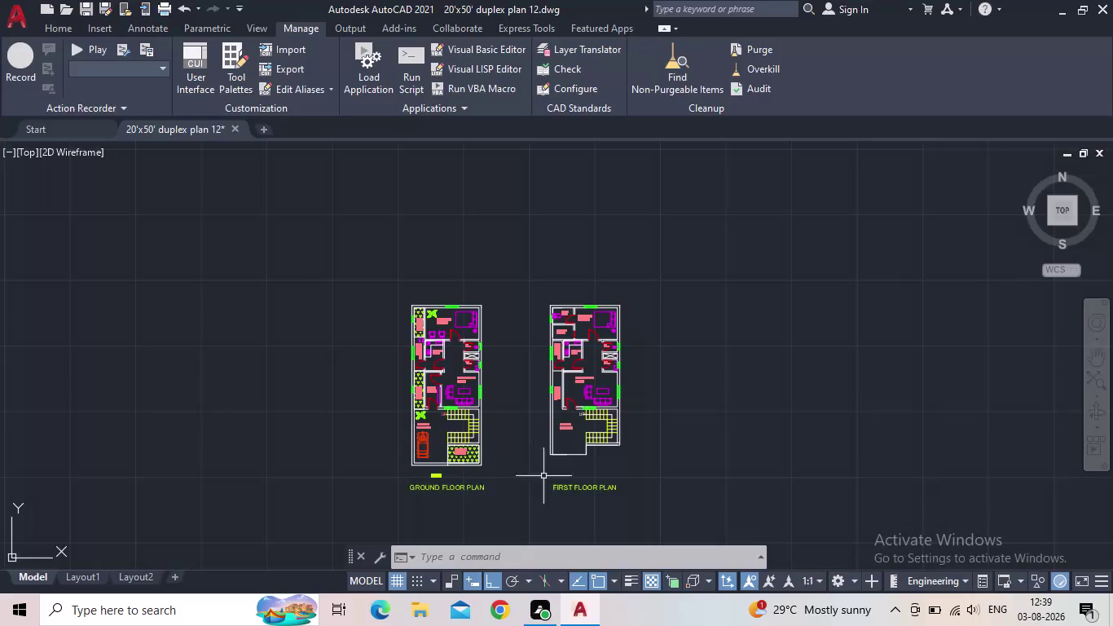
Pan and zoom around both floor plans, inspecting the living room, foyer, parking and titles.
scroll(up, 3)
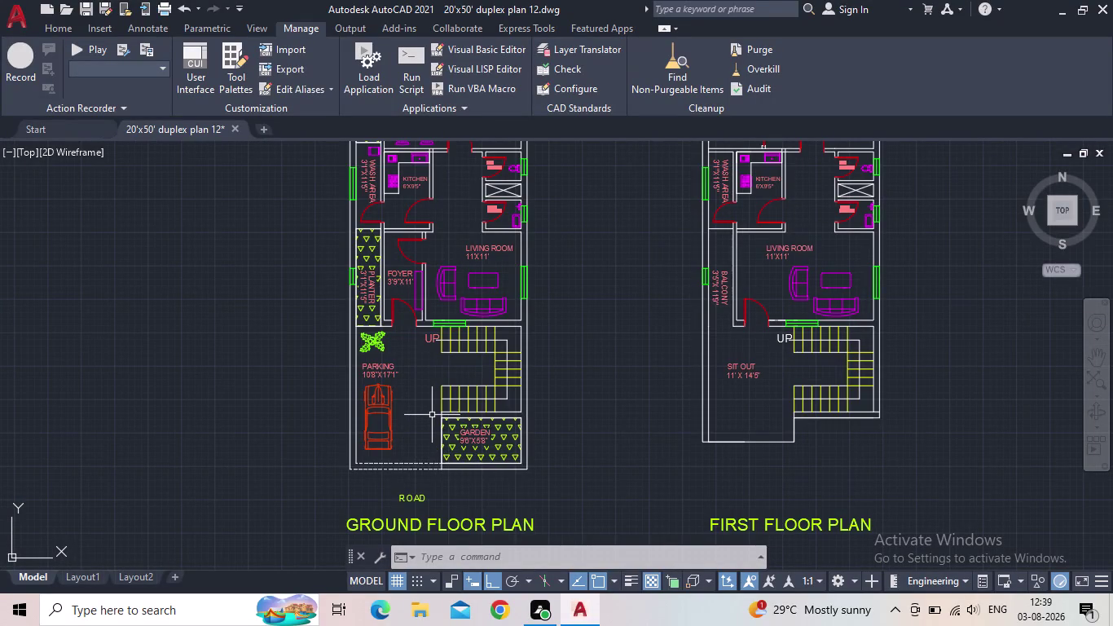
scroll(up, 3)
middle_drag(432, 409, 541, 388)
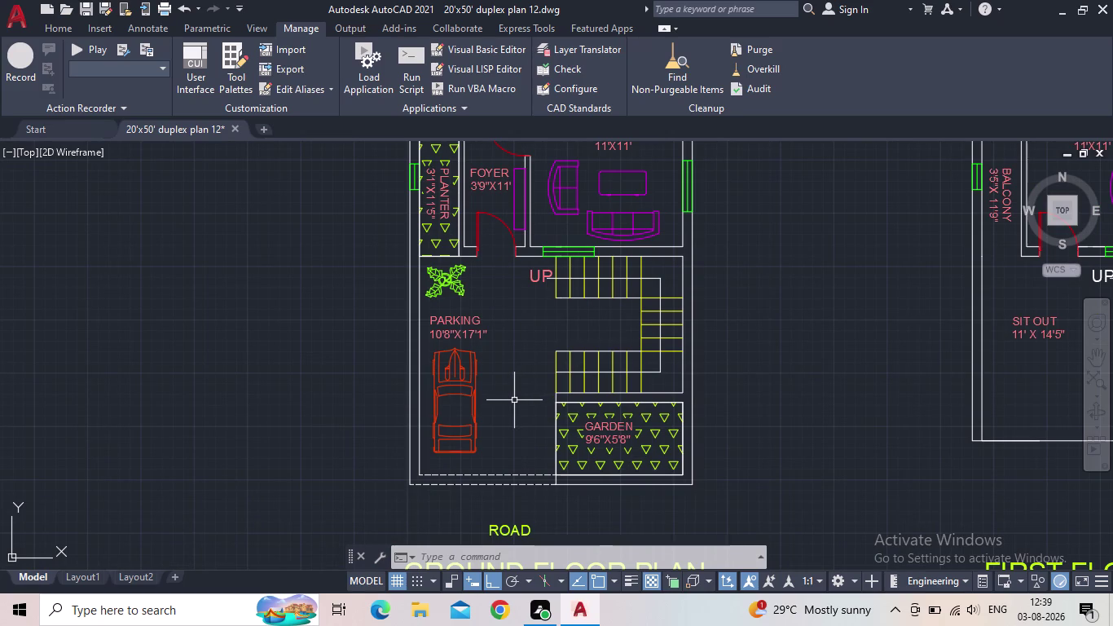
scroll(down, 3)
middle_drag(502, 394, 499, 421)
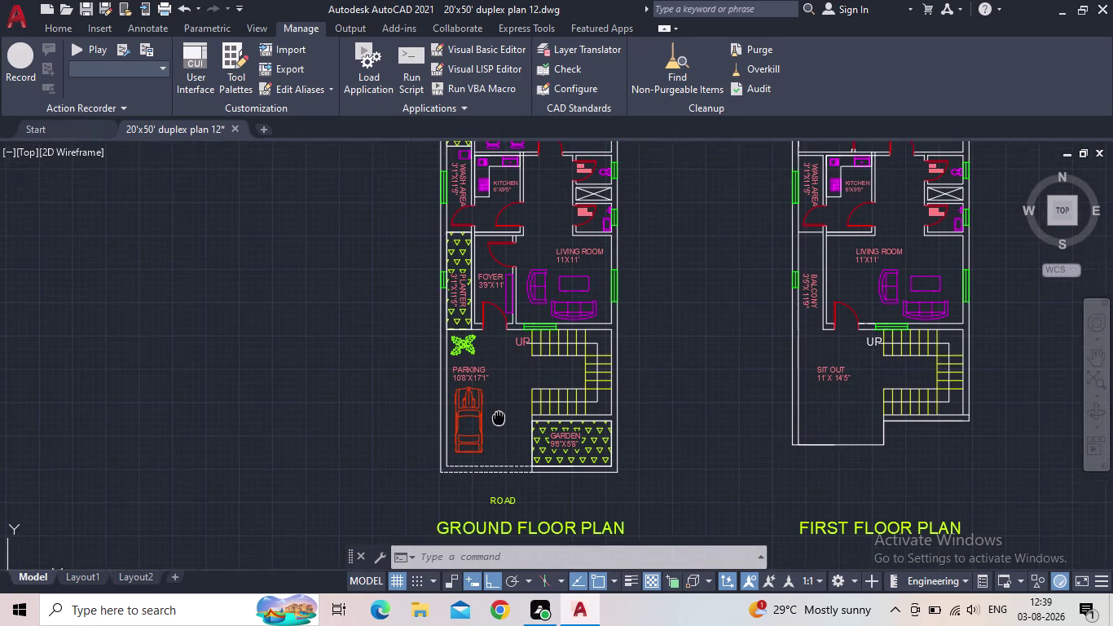
middle_drag(498, 421, 497, 446)
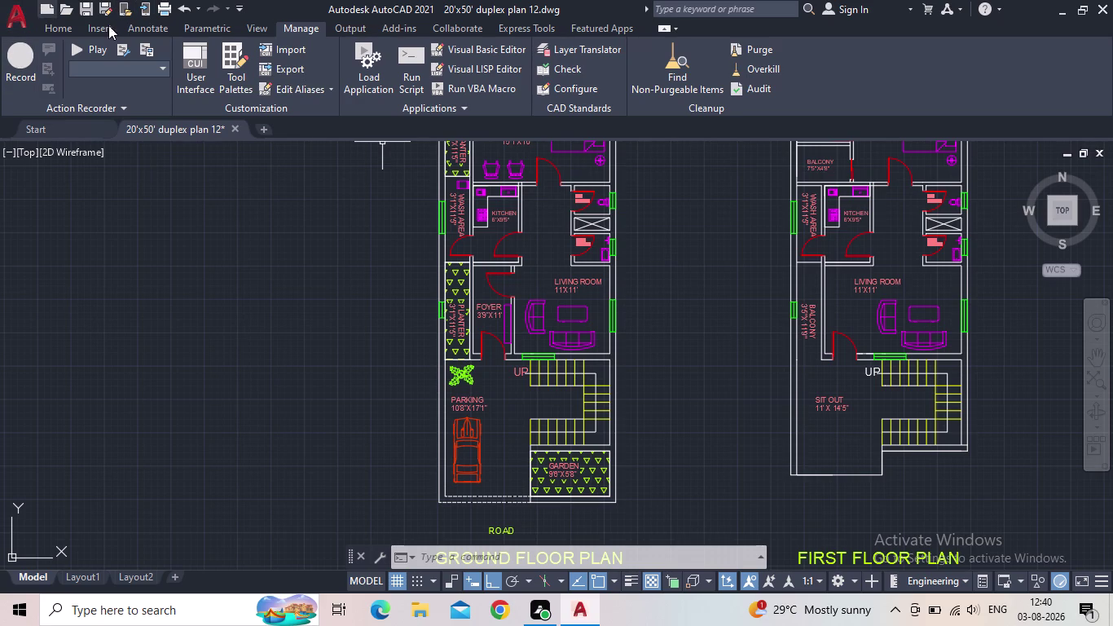
middle_drag(740, 357, 502, 525)
scroll(up, 3)
middle_drag(706, 453, 548, 416)
scroll(up, 3)
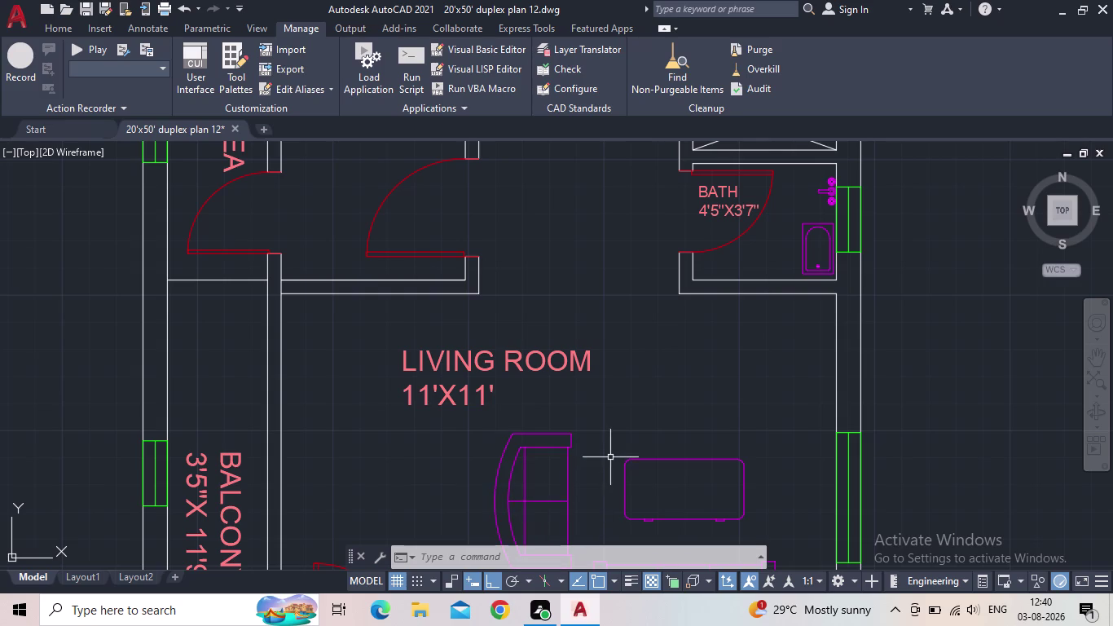
middle_drag(633, 437, 629, 409)
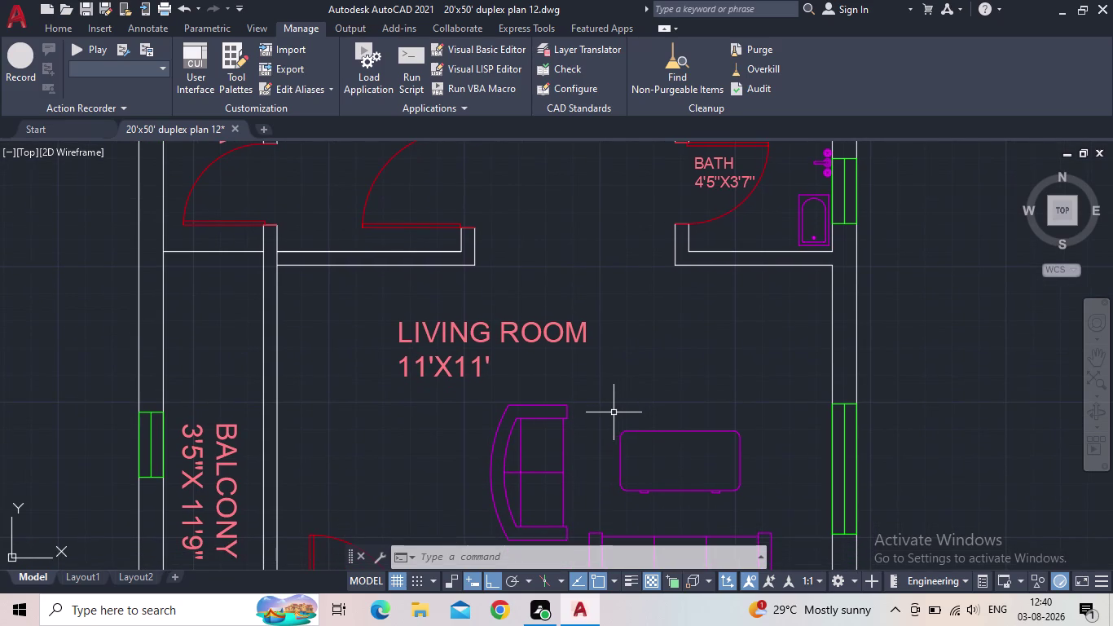
middle_drag(612, 415, 616, 390)
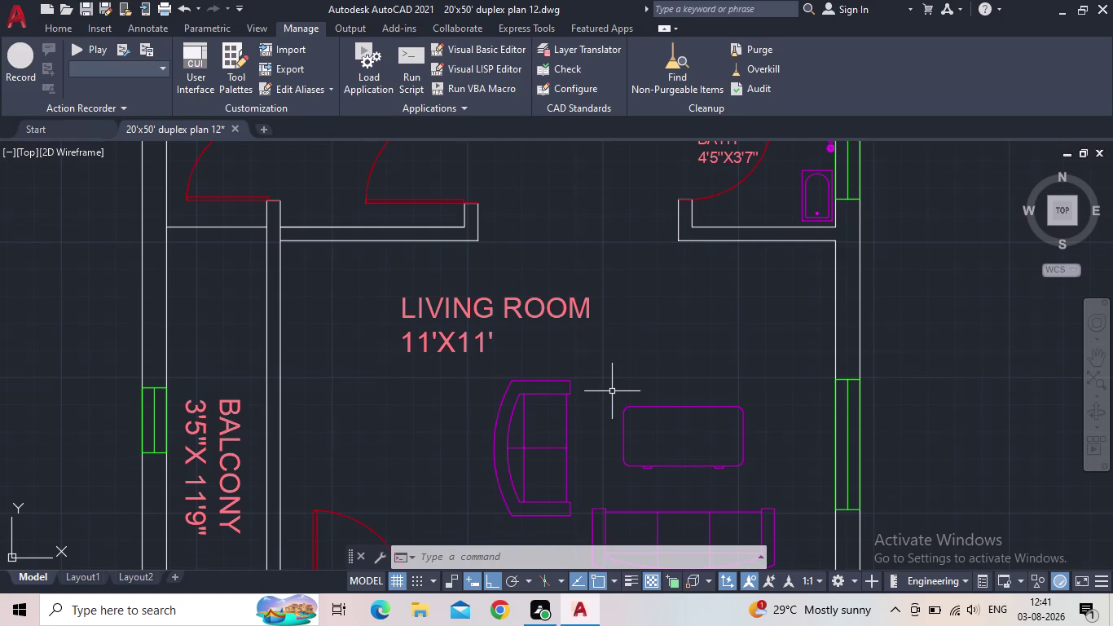
scroll(down, 3)
scroll(down, 3)
middle_drag(601, 378, 656, 318)
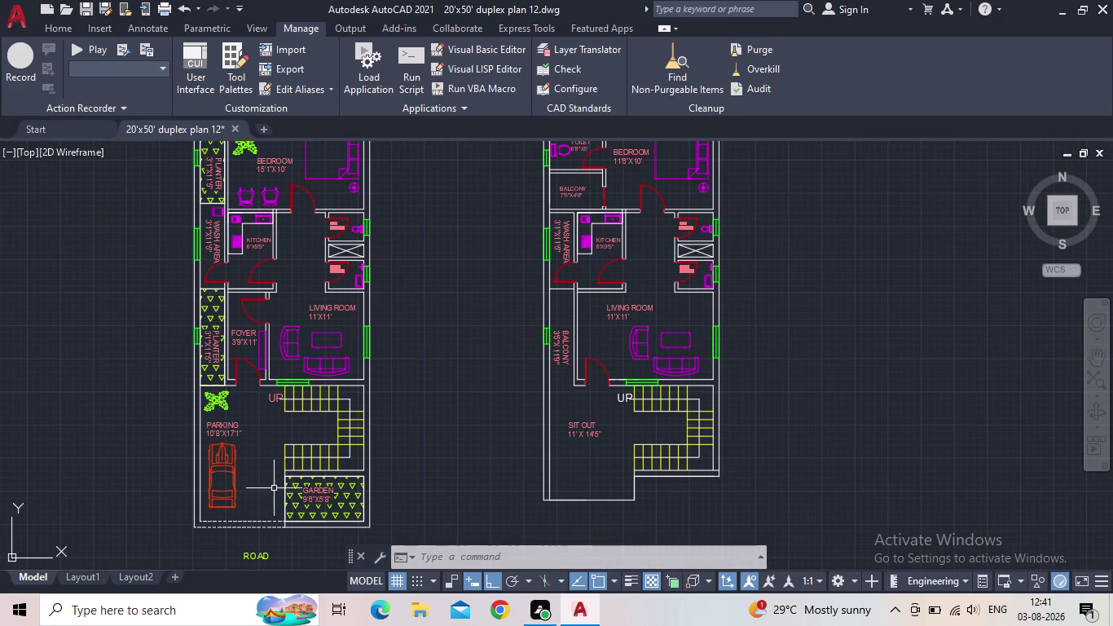
middle_drag(282, 460, 339, 468)
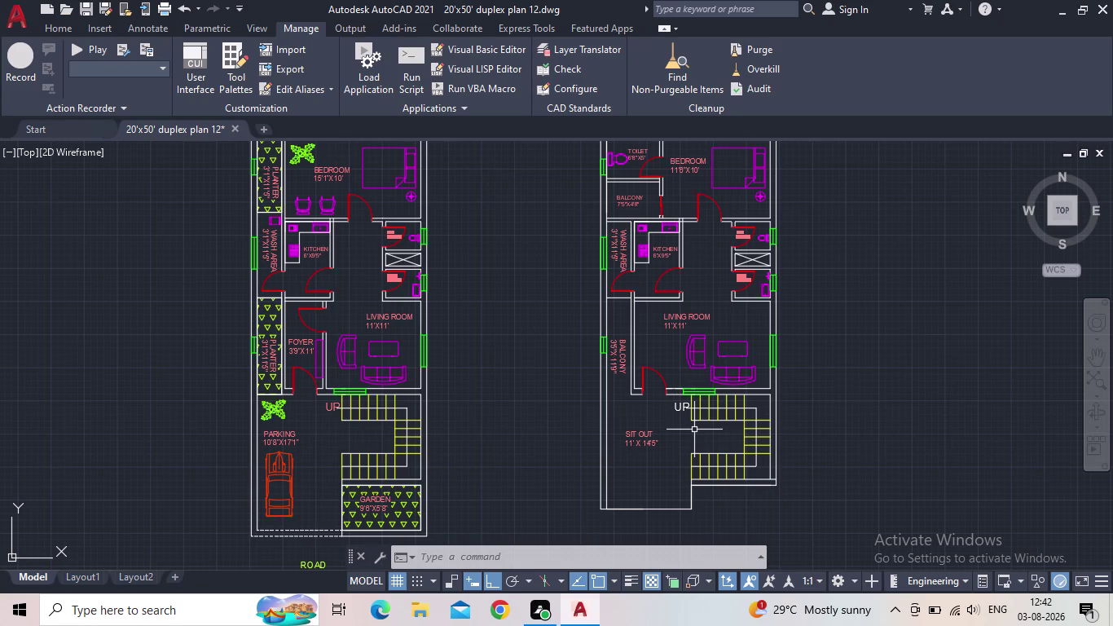
scroll(down, 3)
scroll(up, 3)
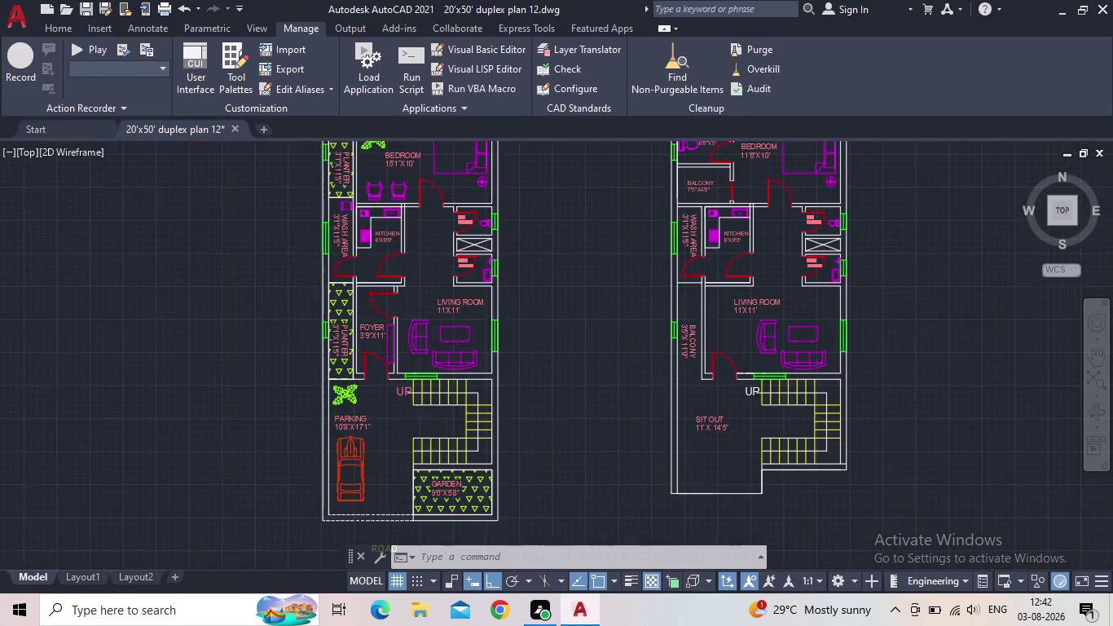
middle_drag(621, 453, 681, 430)
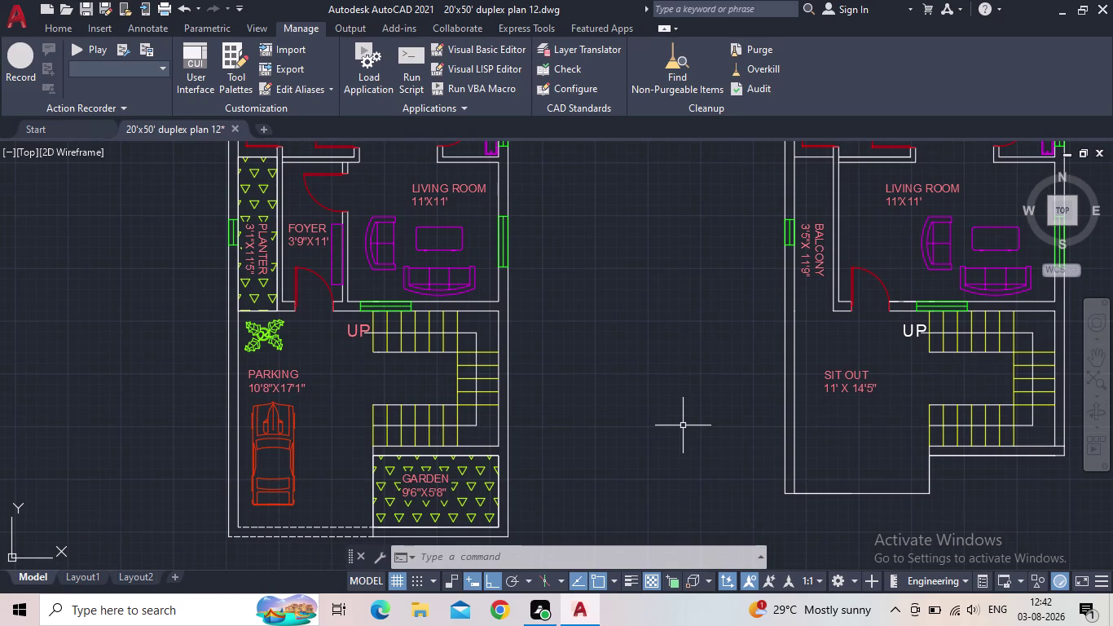
scroll(down, 3)
scroll(down, 3)
scroll(down, 3)
middle_drag(657, 382, 561, 417)
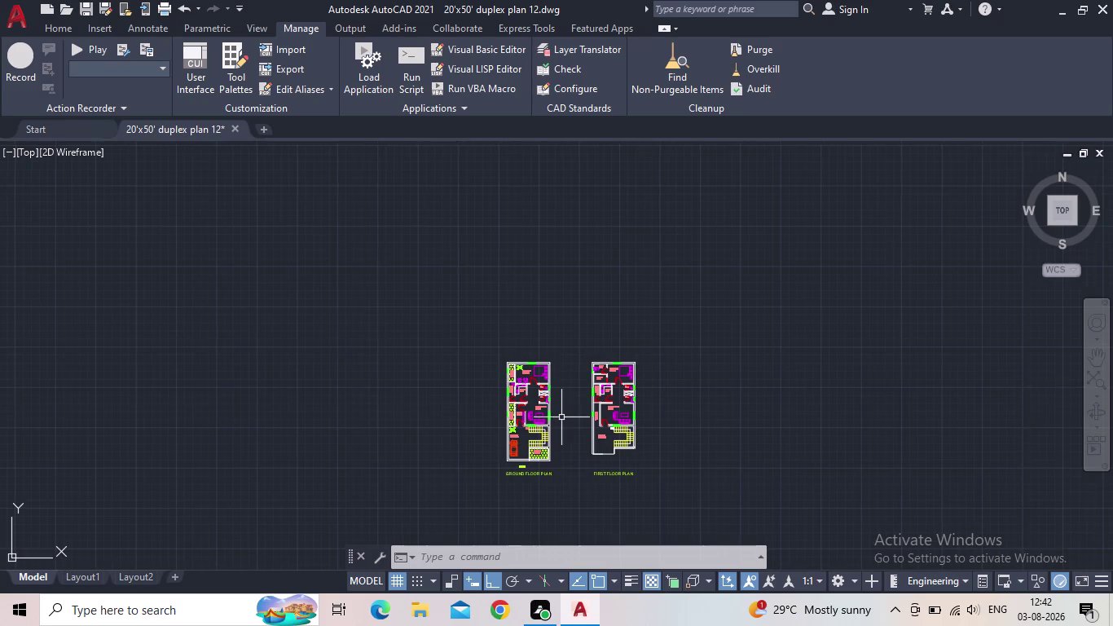
scroll(up, 3)
middle_drag(561, 417, 560, 383)
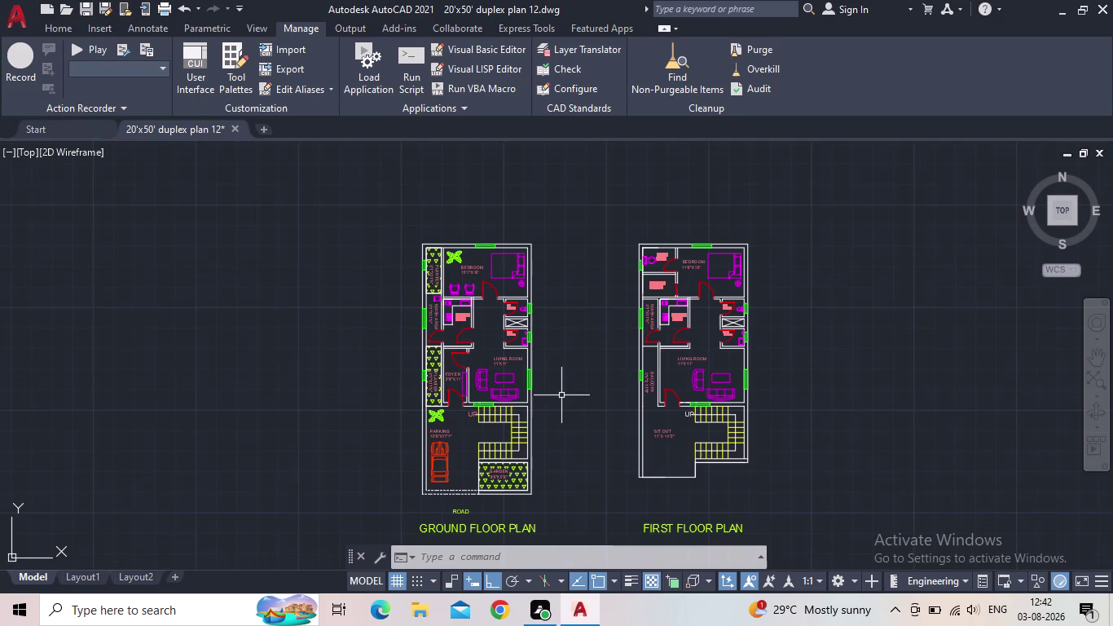
middle_drag(572, 415, 599, 390)
scroll(up, 3)
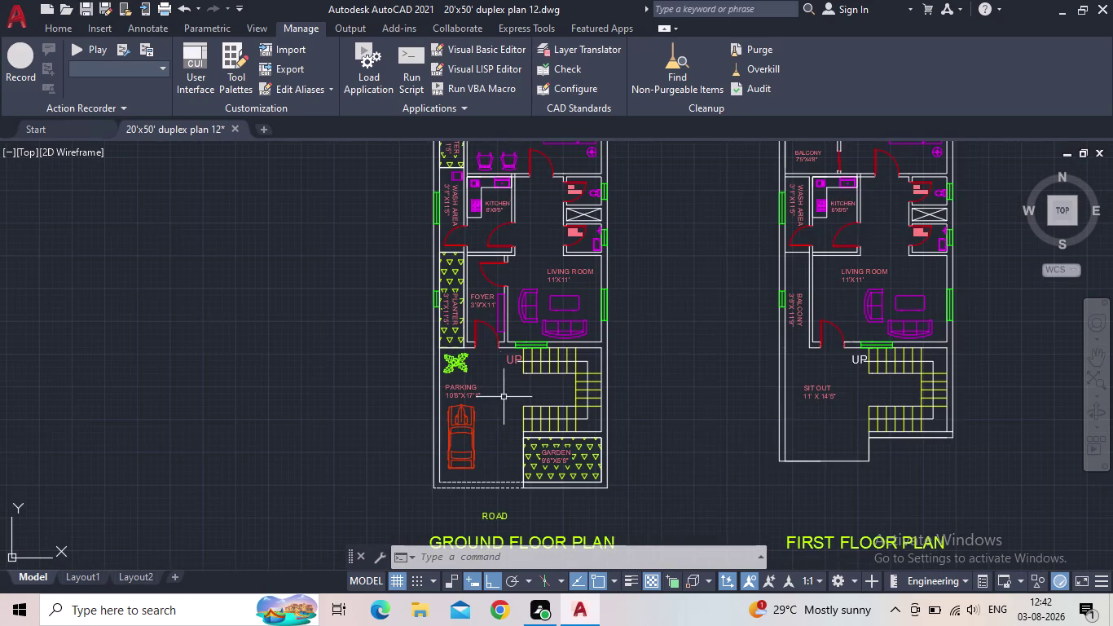
scroll(up, 3)
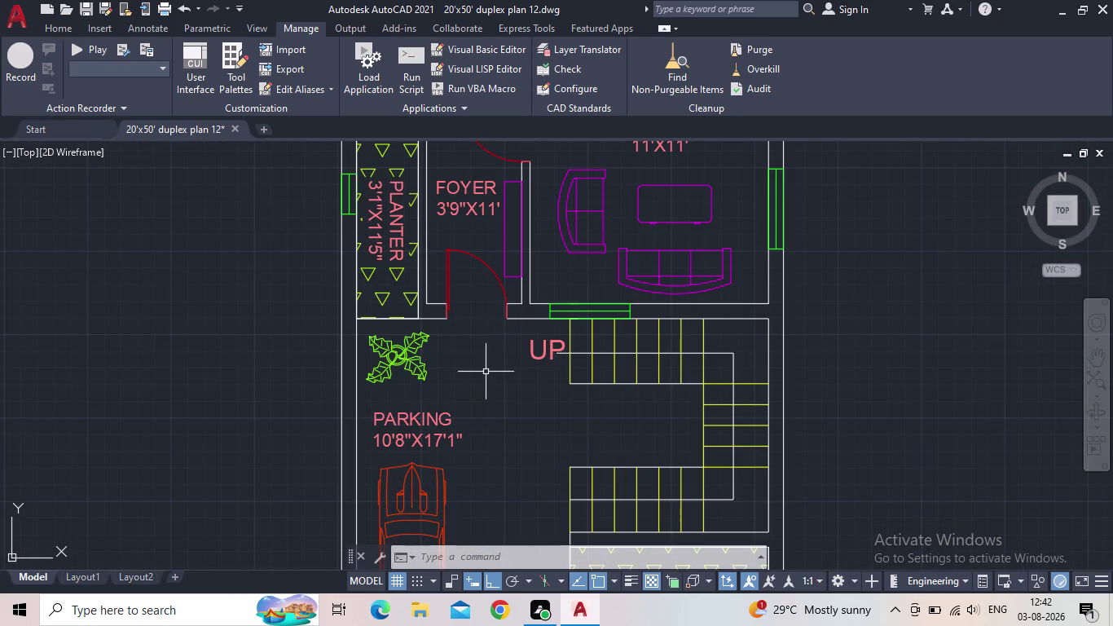
scroll(down, 3)
middle_drag(498, 371, 440, 426)
scroll(down, 3)
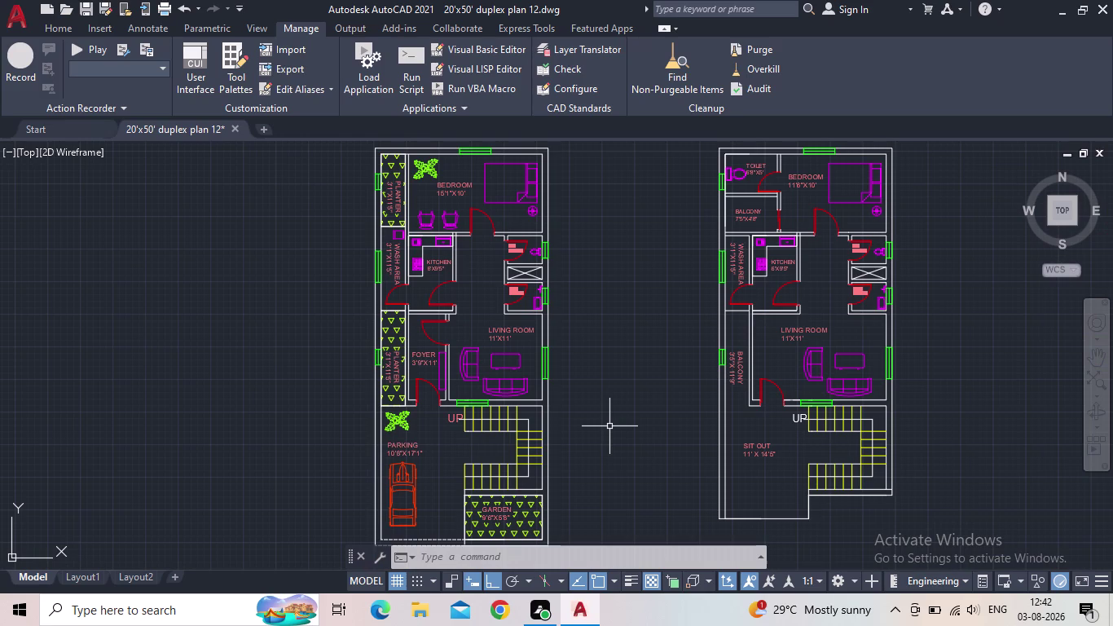
middle_drag(611, 427, 653, 389)
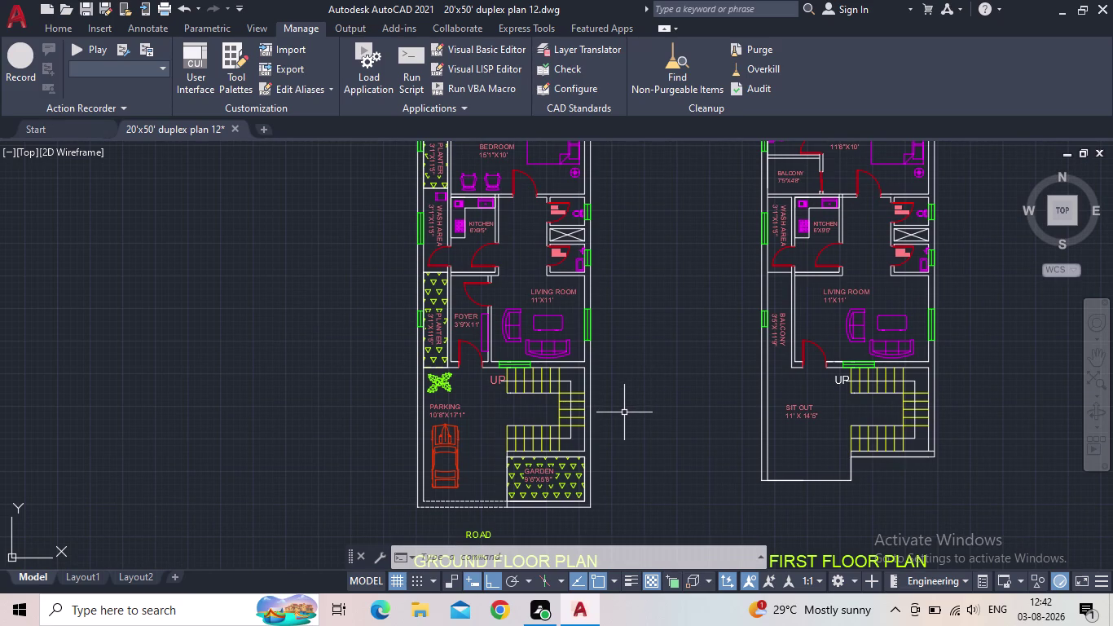
middle_drag(618, 428, 614, 493)
scroll(down, 3)
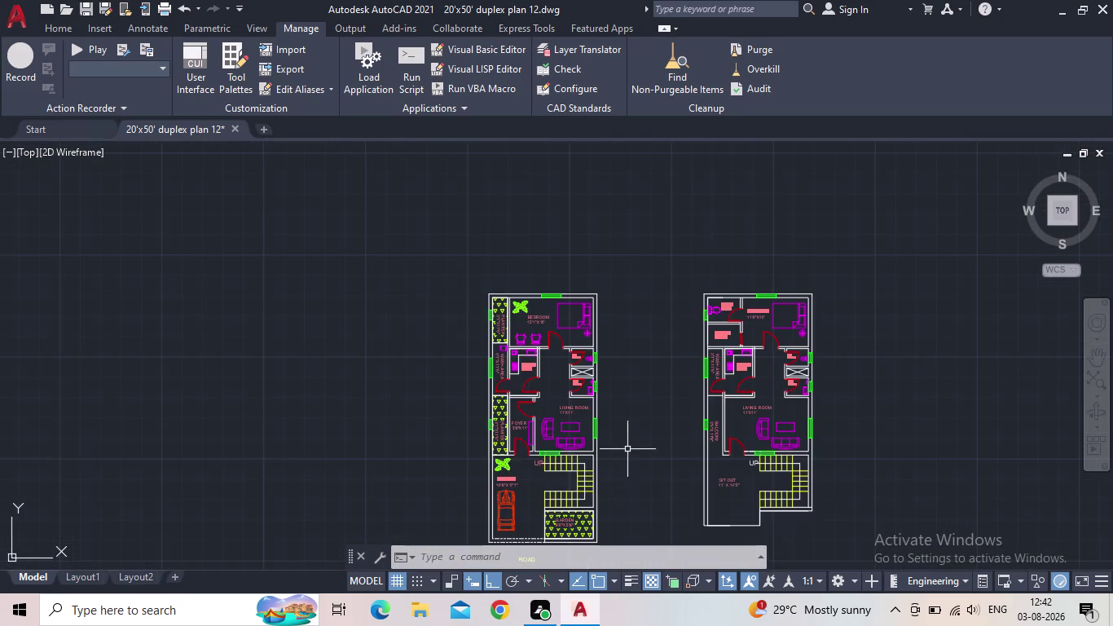
scroll(down, 3)
middle_drag(625, 437, 608, 395)
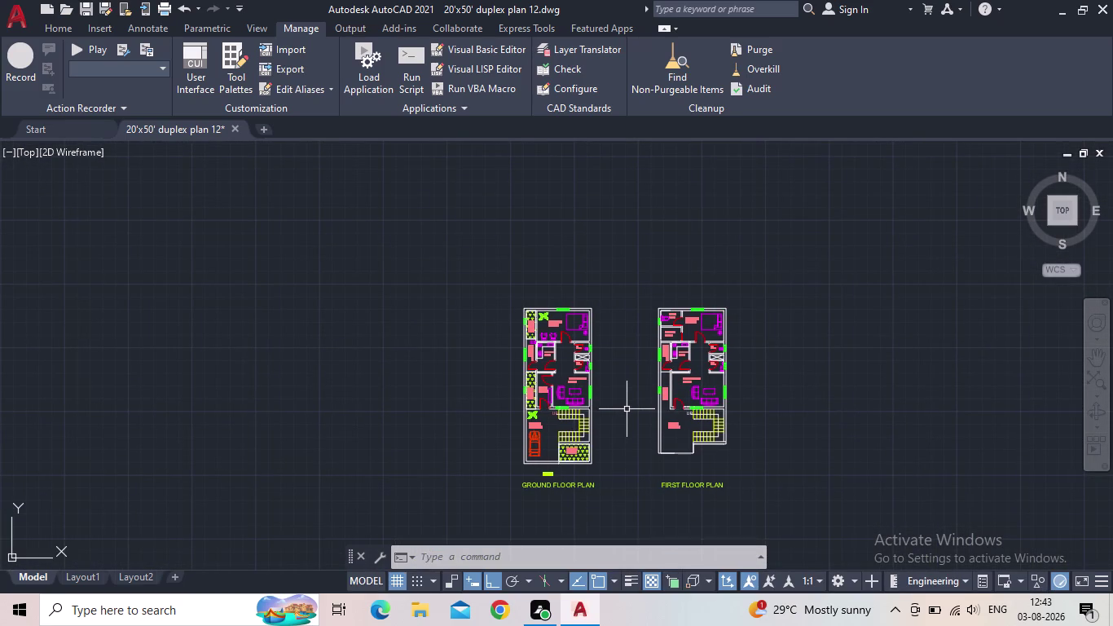
middle_drag(692, 438, 641, 339)
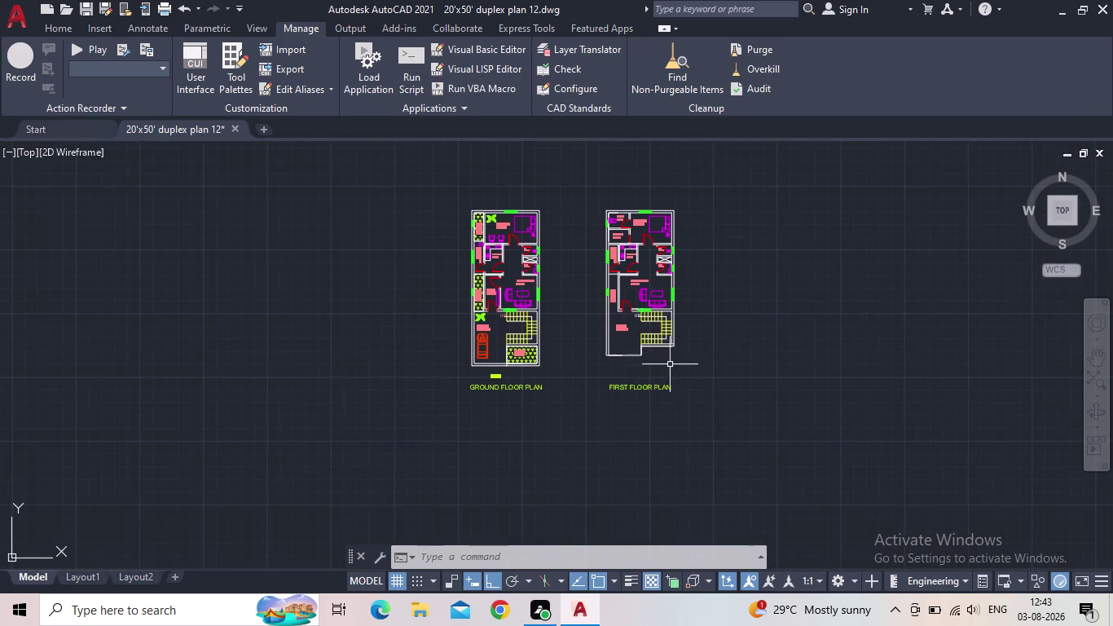
scroll(up, 3)
middle_drag(716, 306, 724, 403)
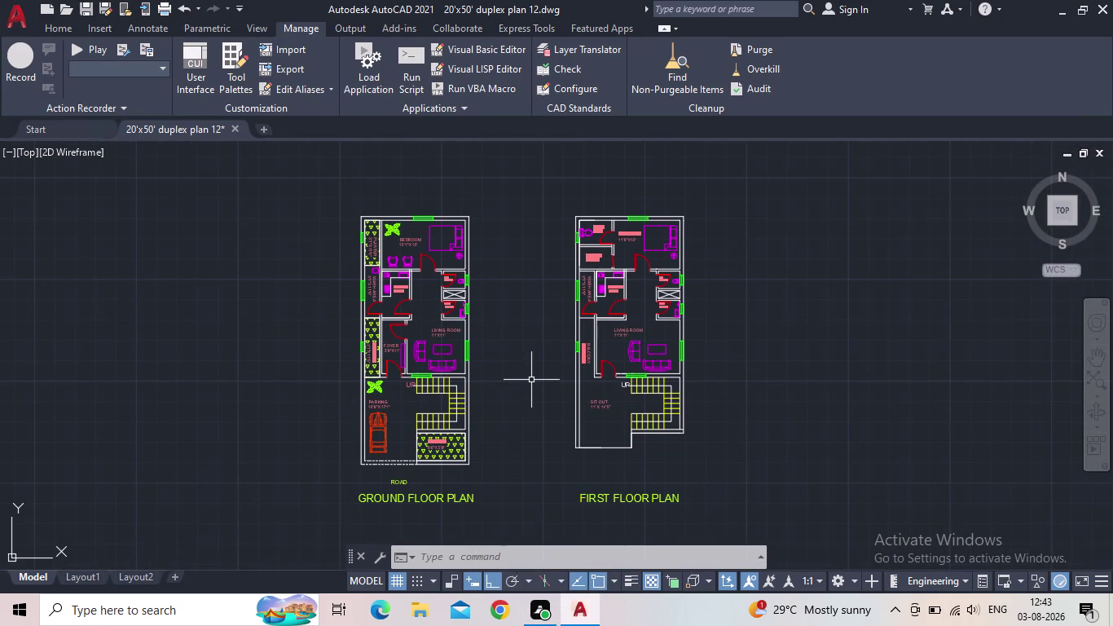
middle_drag(542, 373, 614, 334)
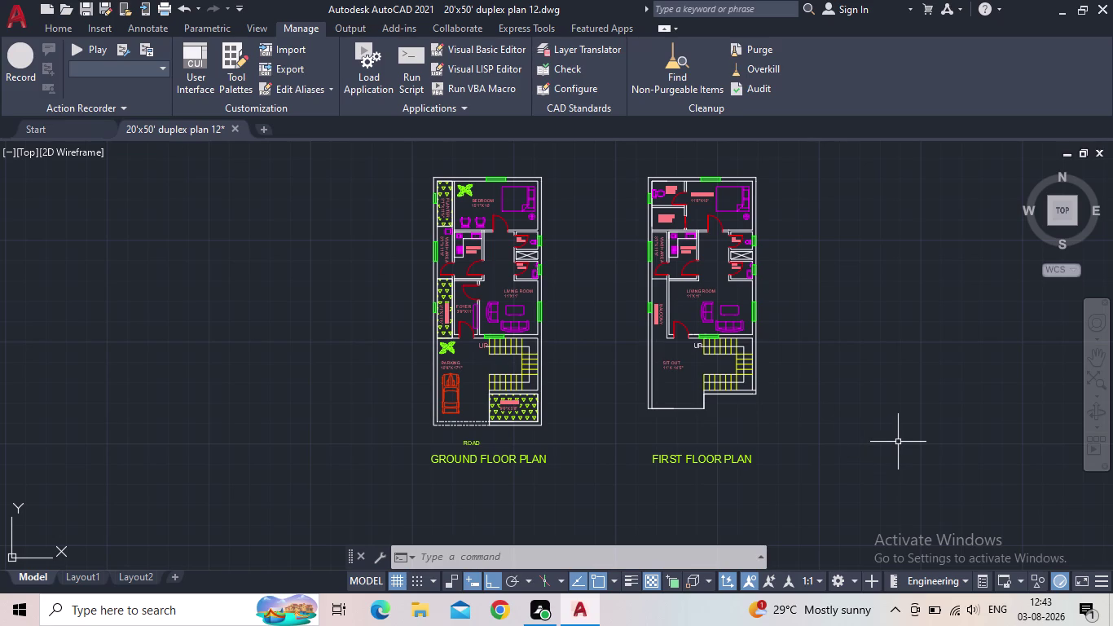
scroll(down, 3)
middle_drag(893, 431, 802, 554)
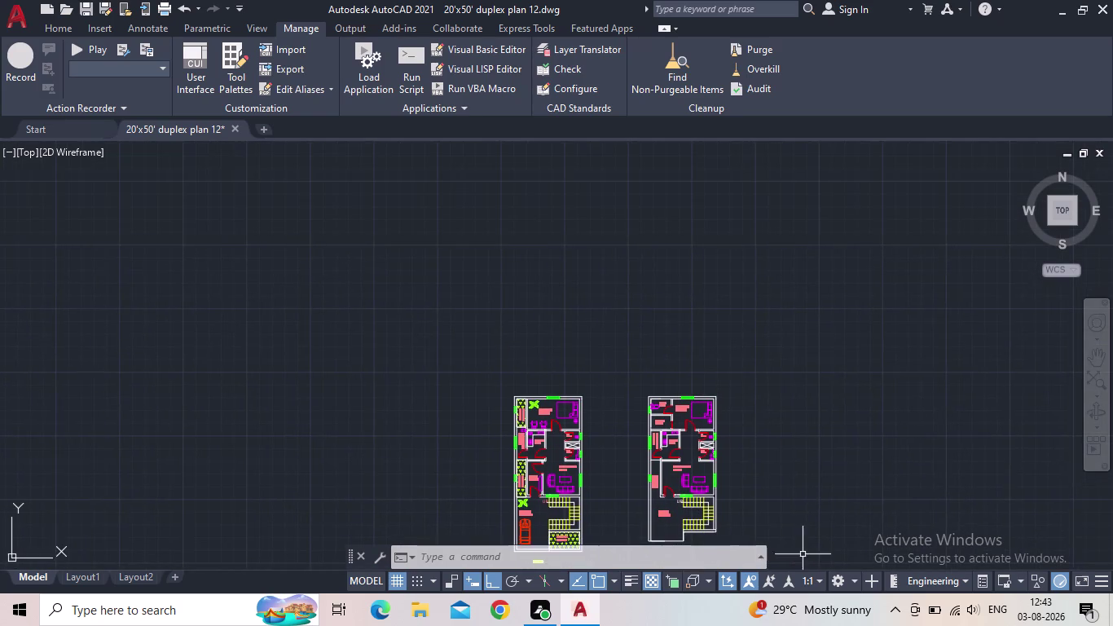
middle_drag(792, 549, 799, 433)
scroll(up, 3)
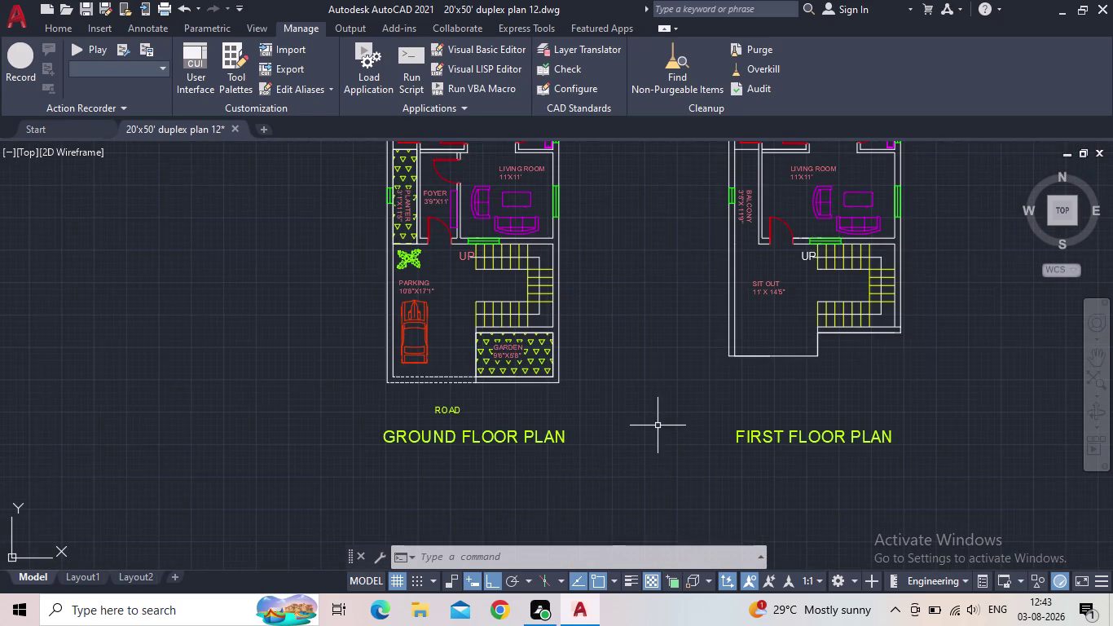
middle_drag(653, 428, 553, 459)
scroll(down, 3)
middle_drag(553, 460, 464, 457)
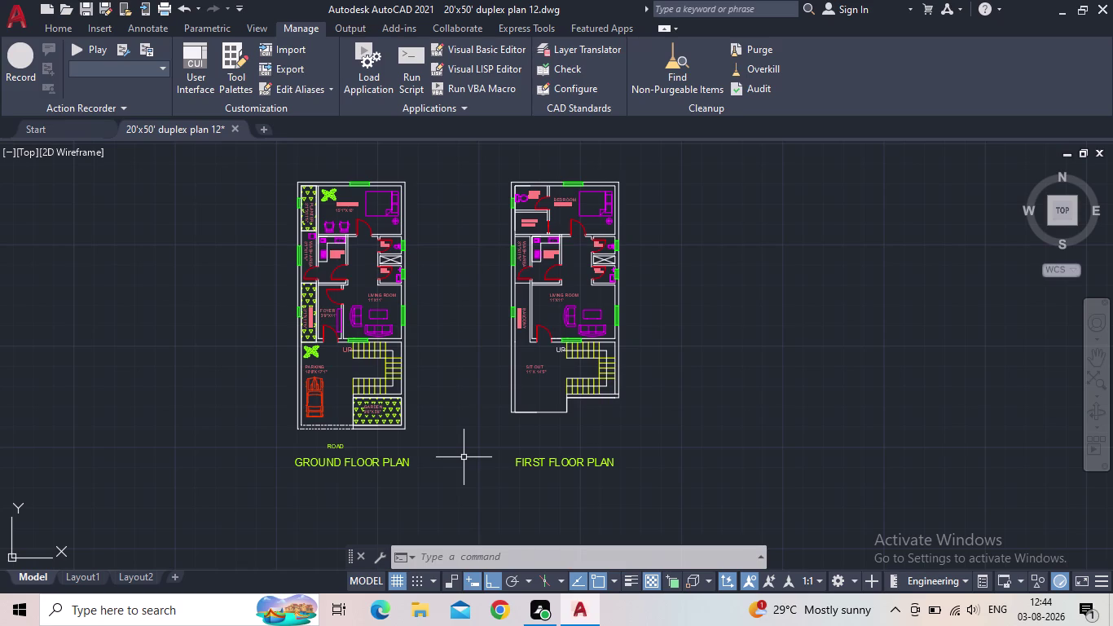
middle_drag(464, 457, 400, 442)
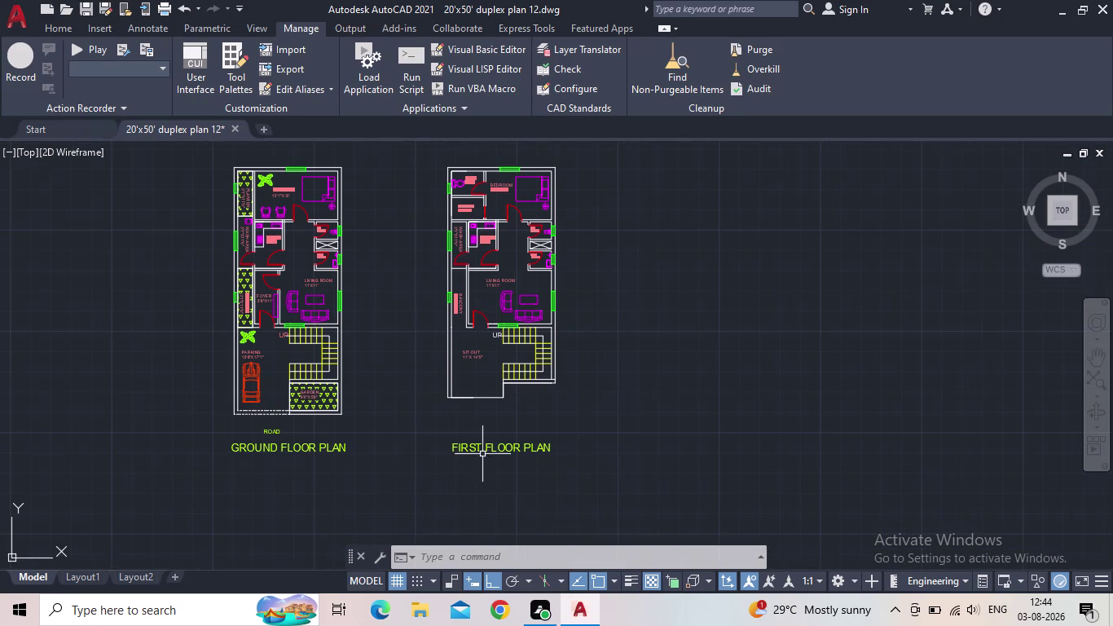
scroll(up, 3)
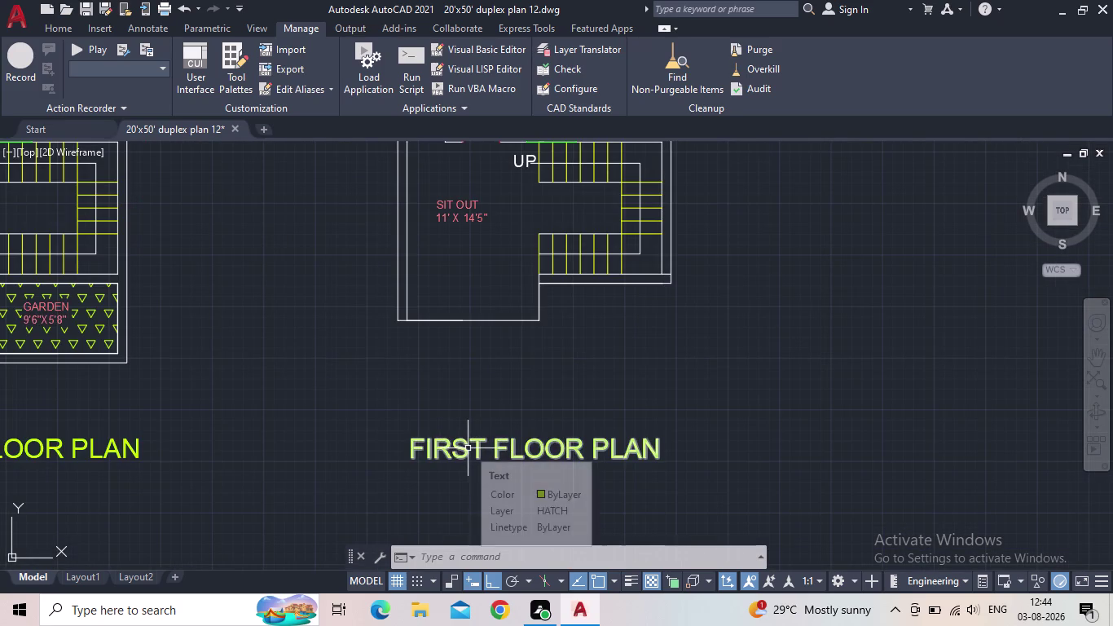
scroll(down, 3)
middle_drag(468, 448, 468, 486)
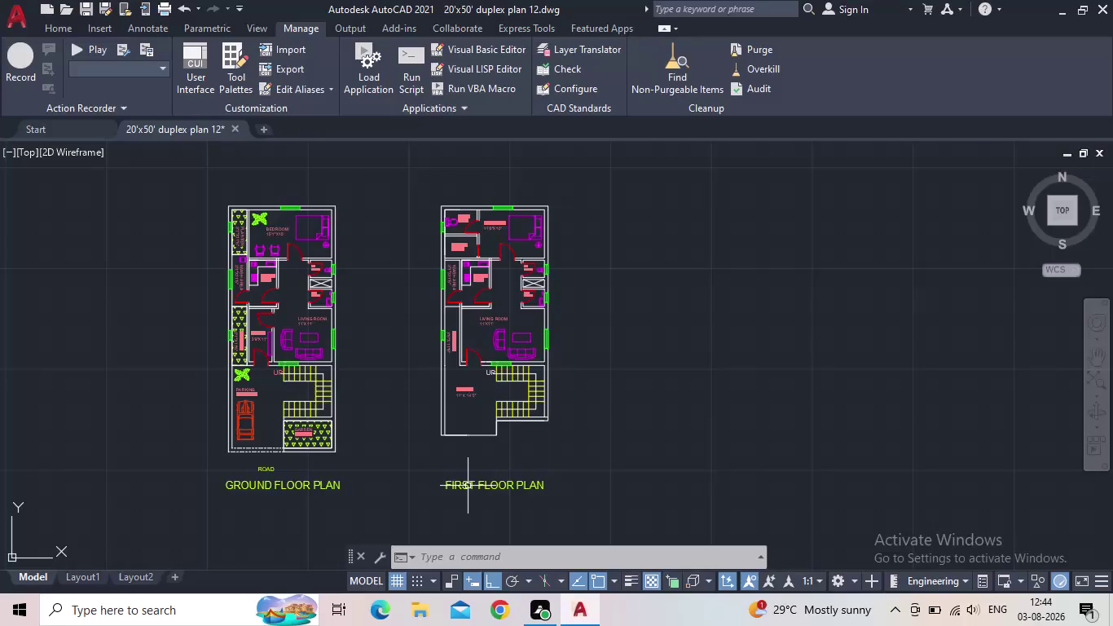
scroll(down, 3)
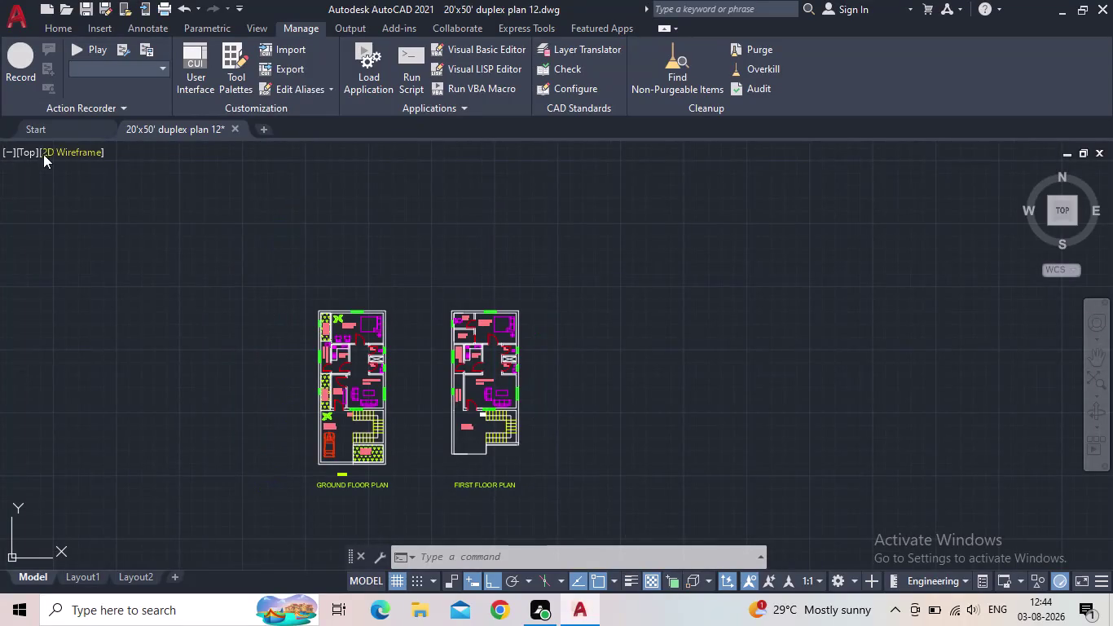
Look over the Layout1 sheet, making an empty selection window on it.
click(83, 576)
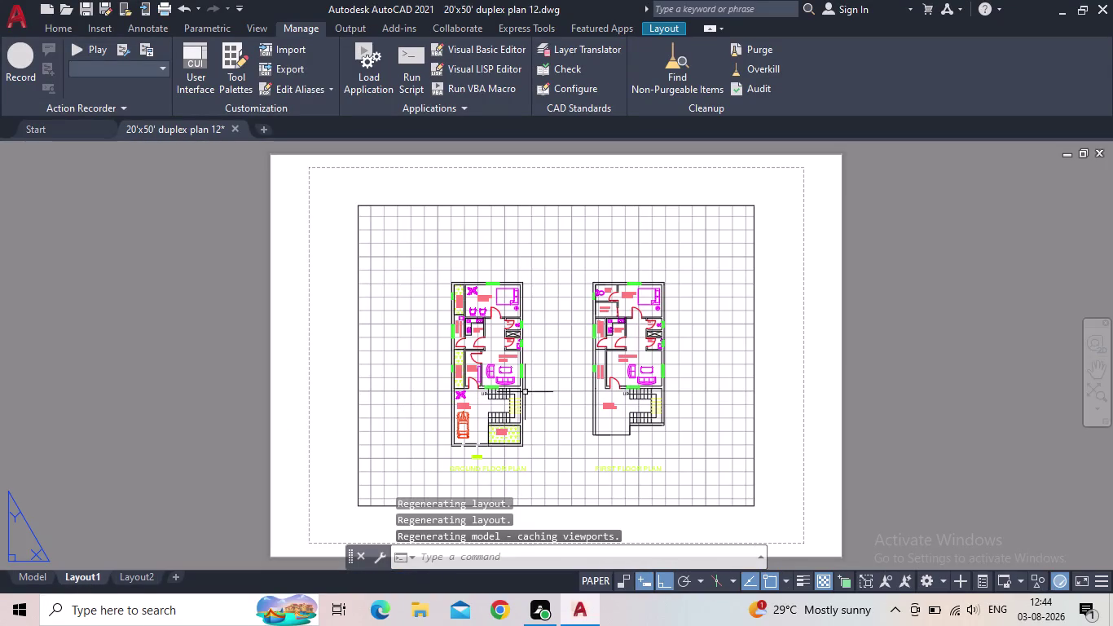
middle_drag(568, 425, 528, 359)
scroll(up, 3)
scroll(down, 3)
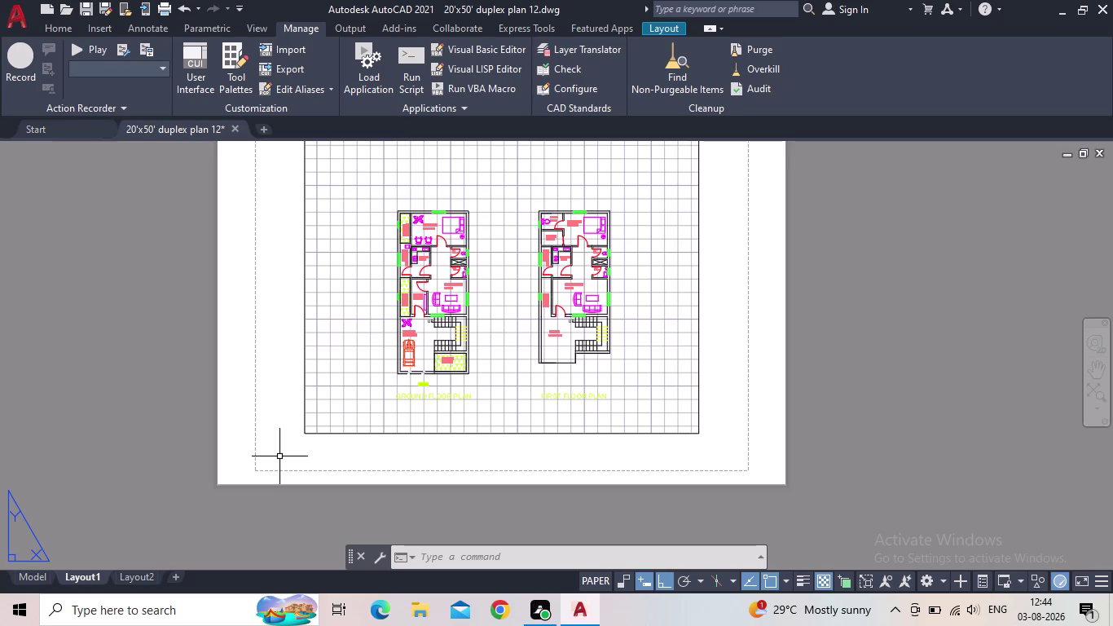
scroll(down, 3)
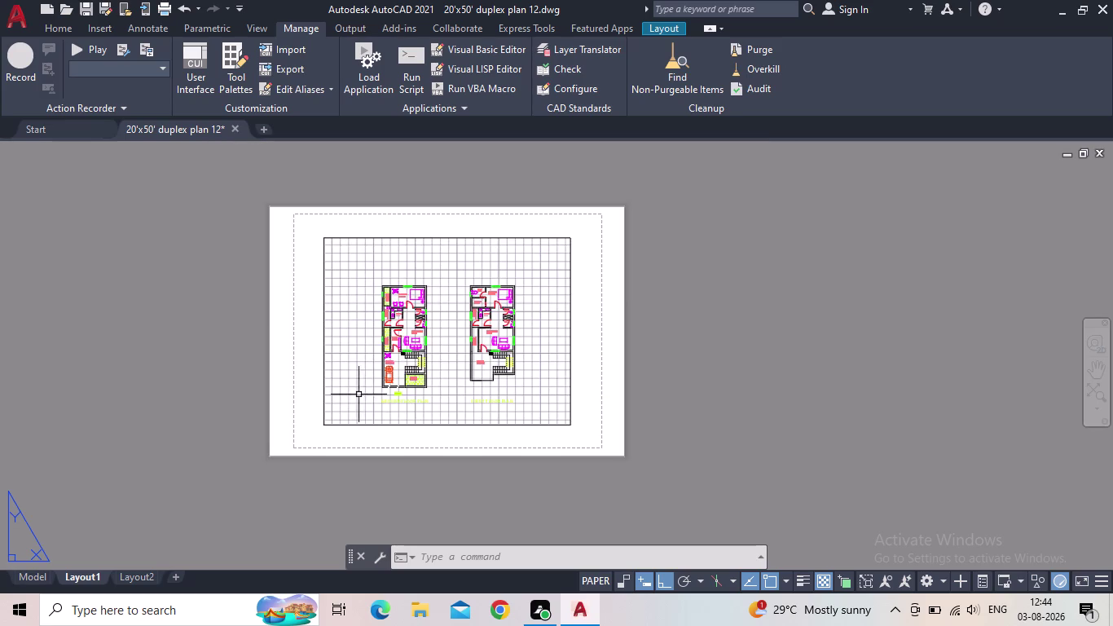
scroll(up, 3)
scroll(up, 3)
scroll(down, 3)
middle_click(535, 284)
scroll(down, 3)
scroll(down, 3)
scroll(up, 3)
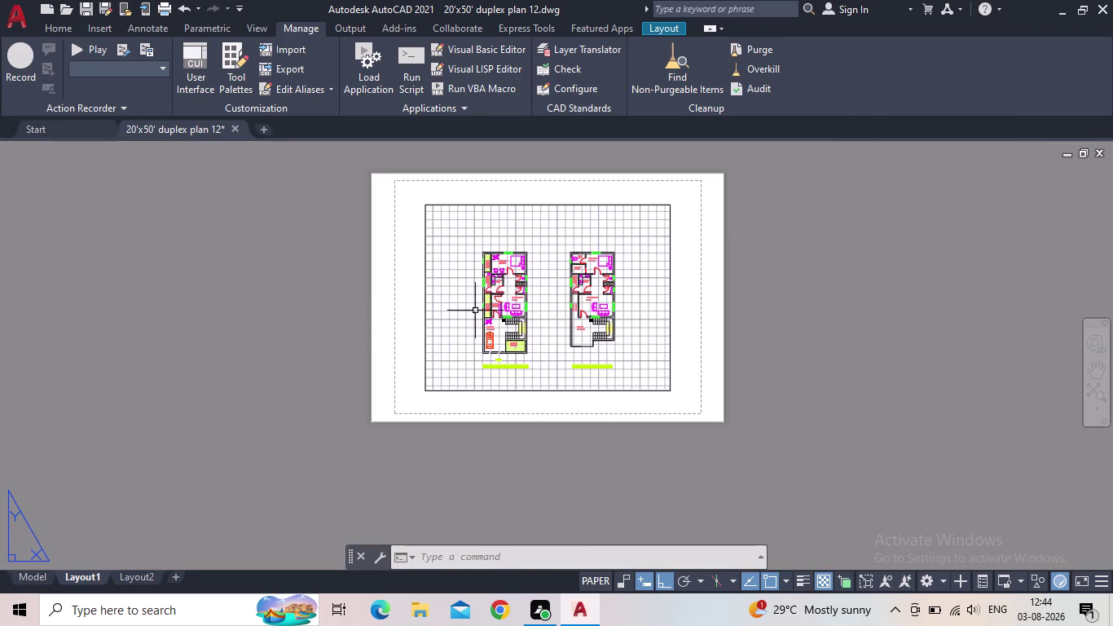
scroll(up, 3)
click(444, 413)
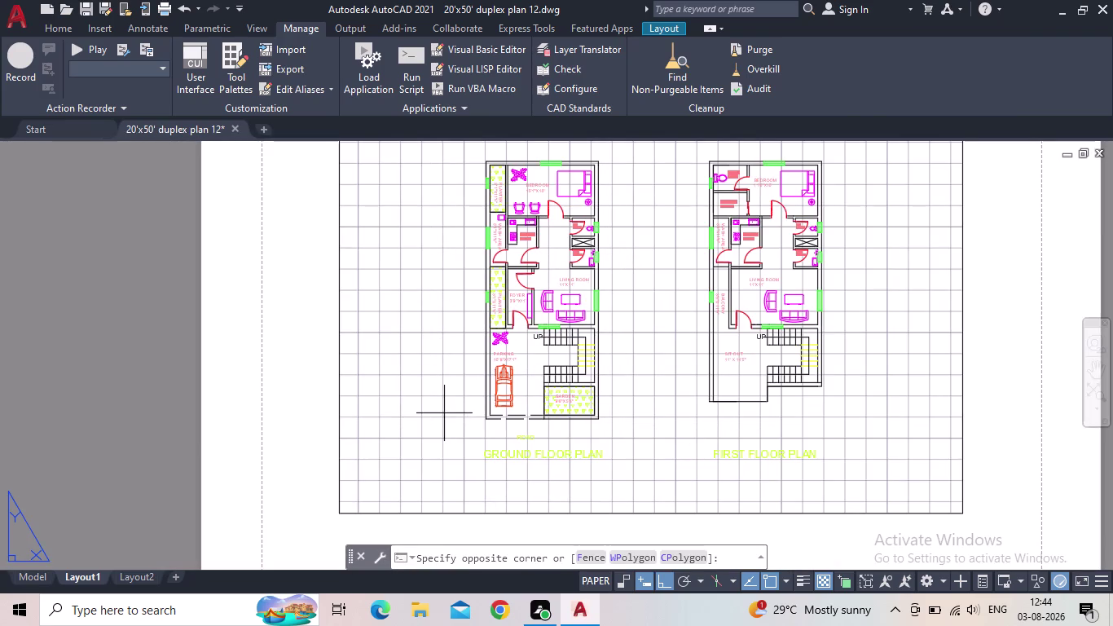
click(419, 414)
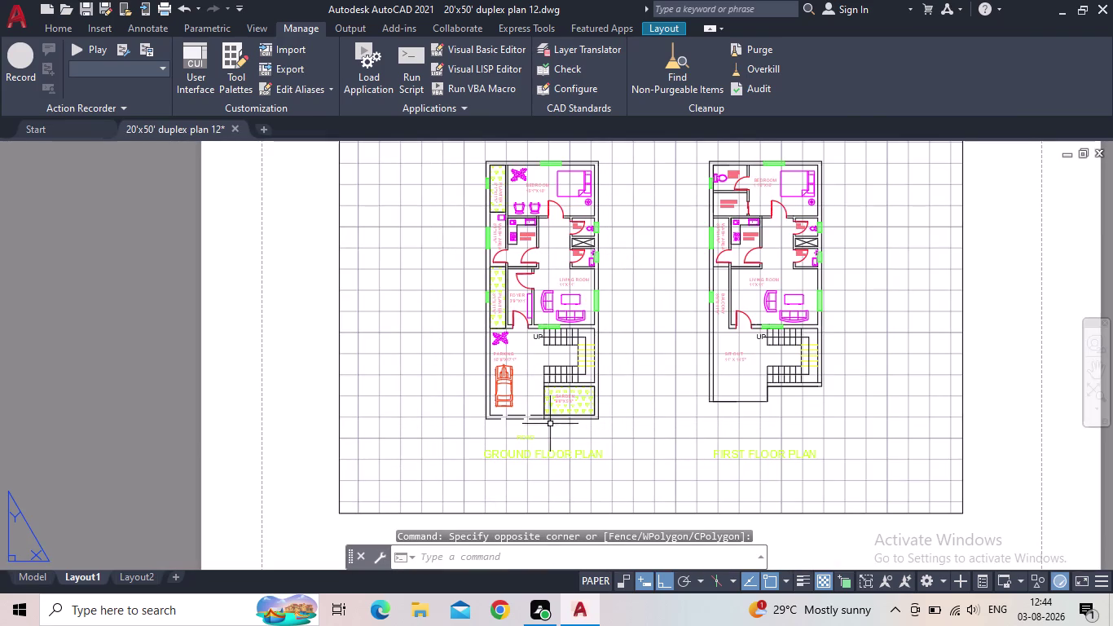
scroll(up, 3)
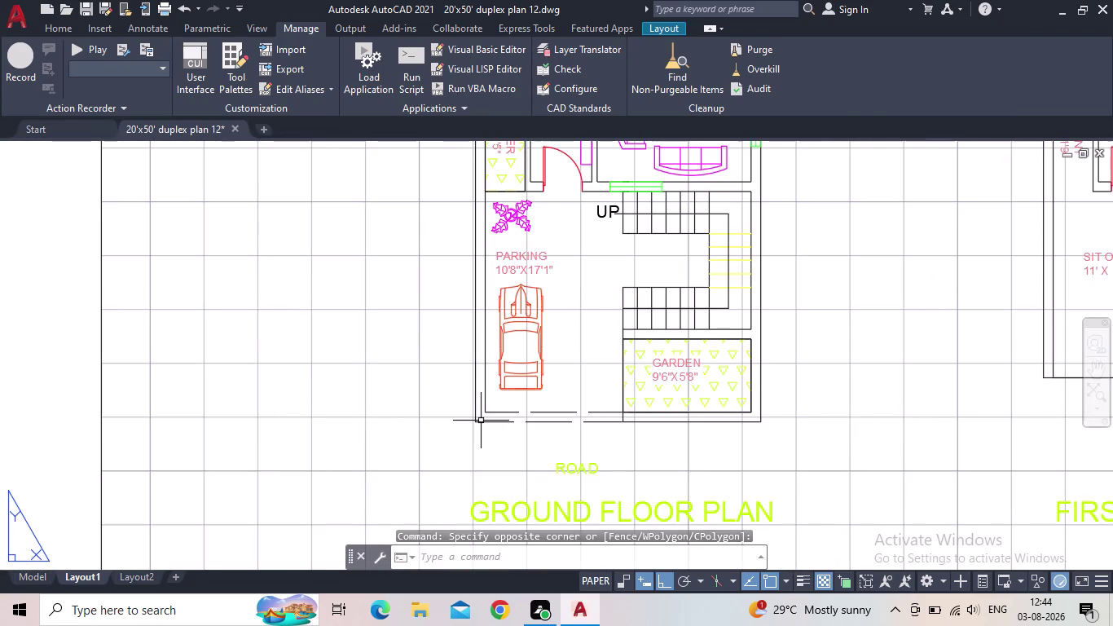
scroll(down, 3)
scroll(down, 3)
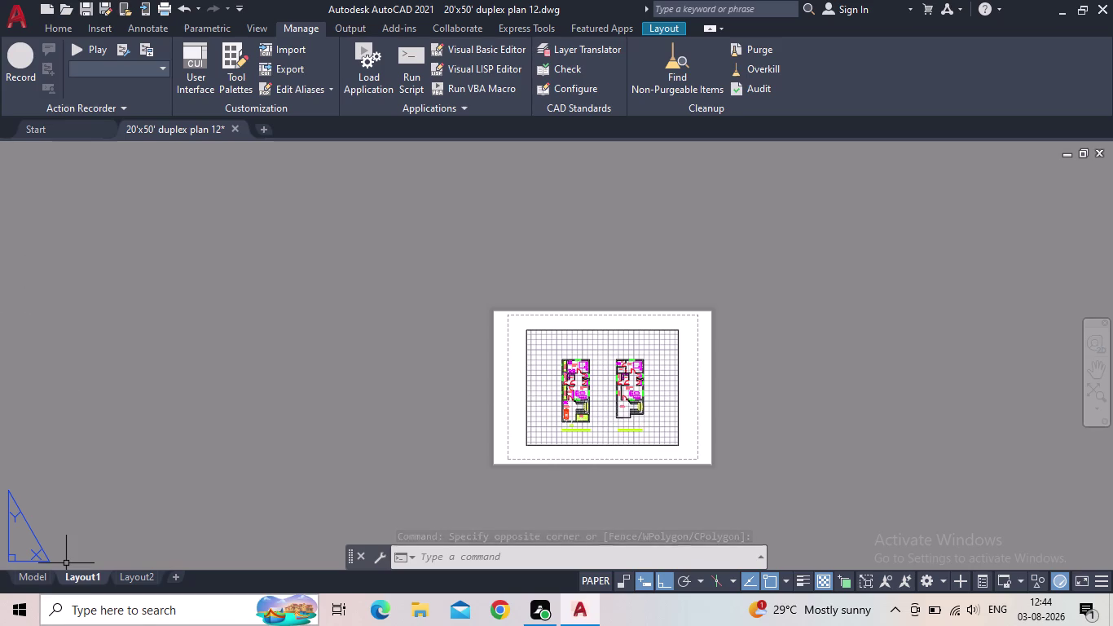
Back in model space, use a zoom window to enclose both floor plans.
click(29, 577)
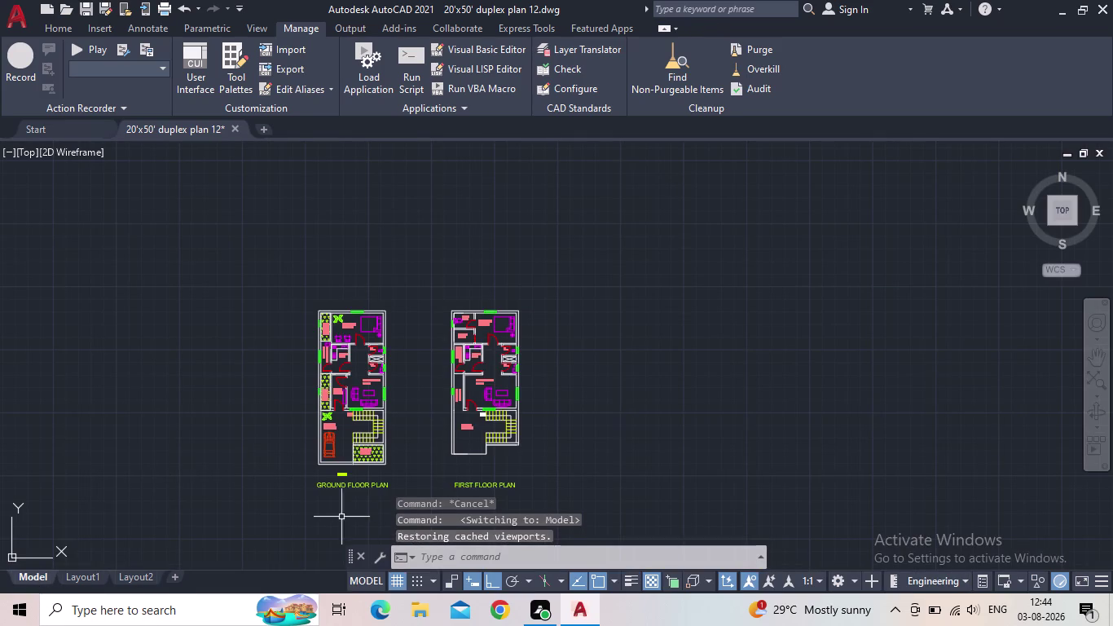
middle_drag(363, 516, 353, 445)
key(z)
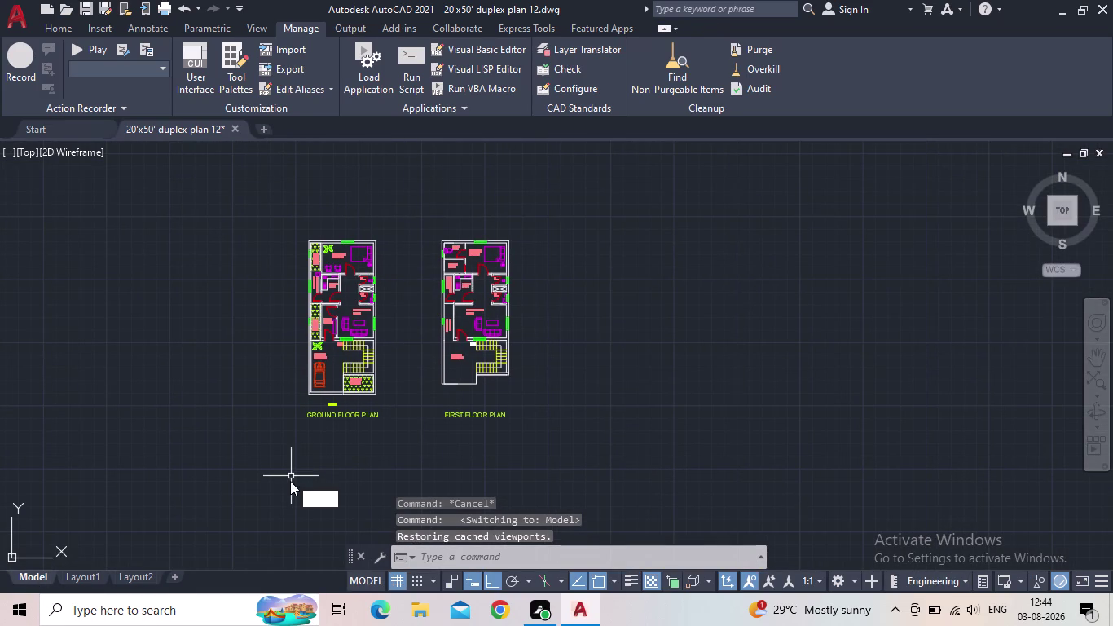
key(o)
key(o)
key(Return)
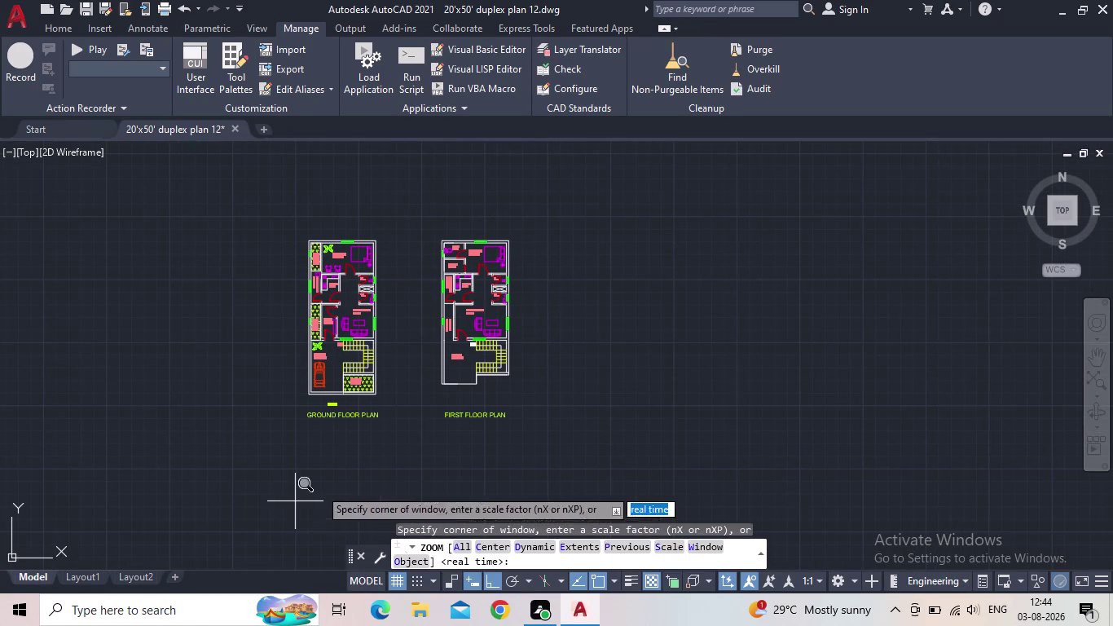
click(299, 235)
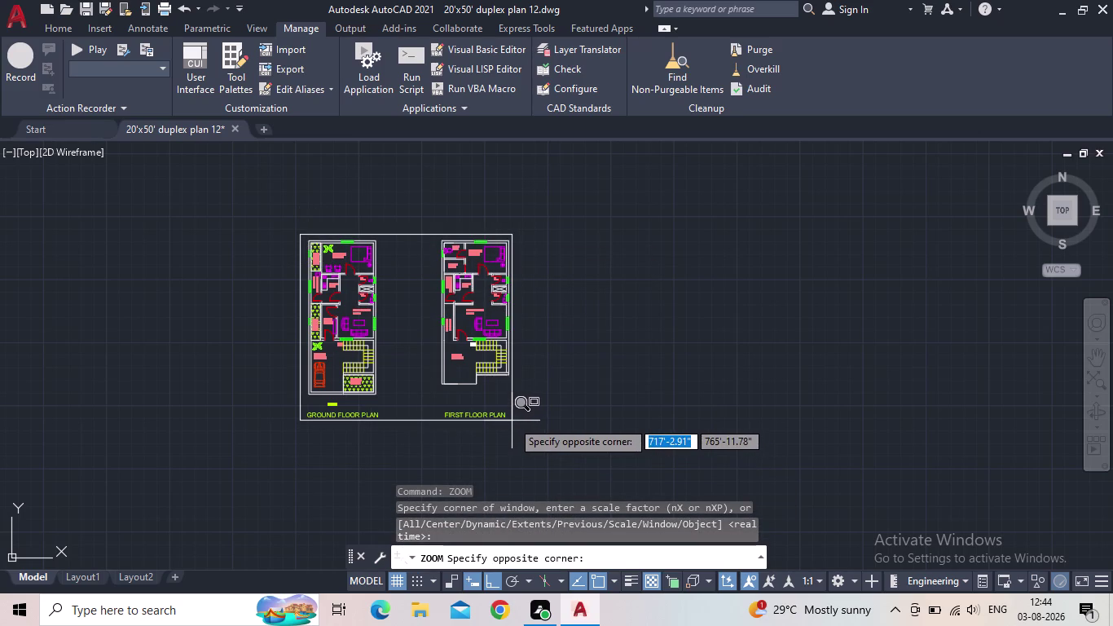
click(511, 420)
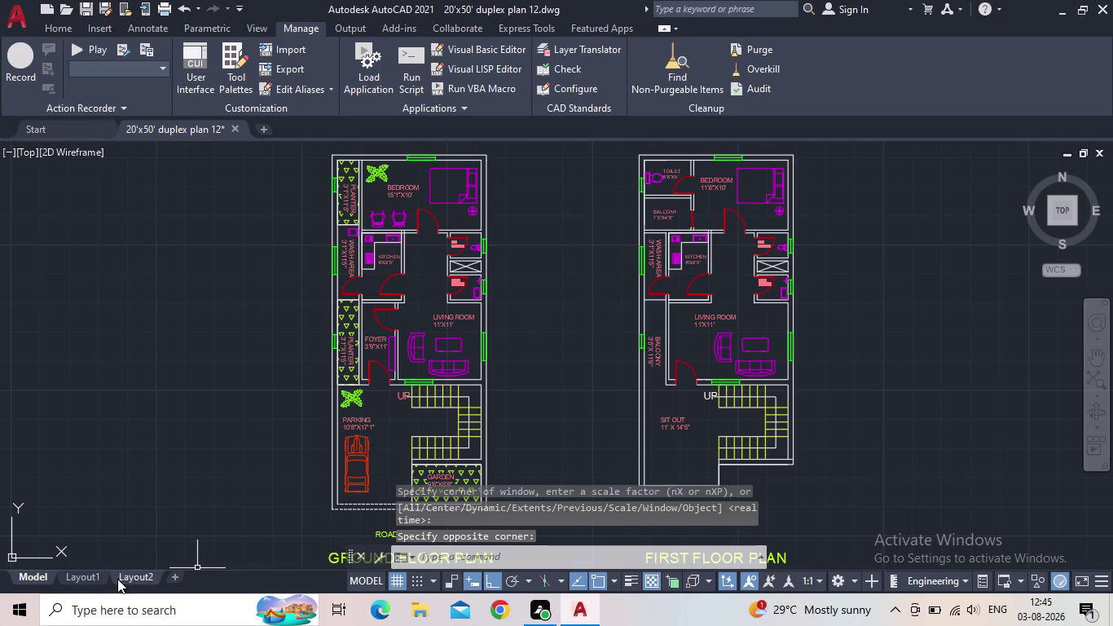
Show the Layout1 sheet and pan to recentre both floor plans in its viewport.
click(87, 575)
scroll(up, 3)
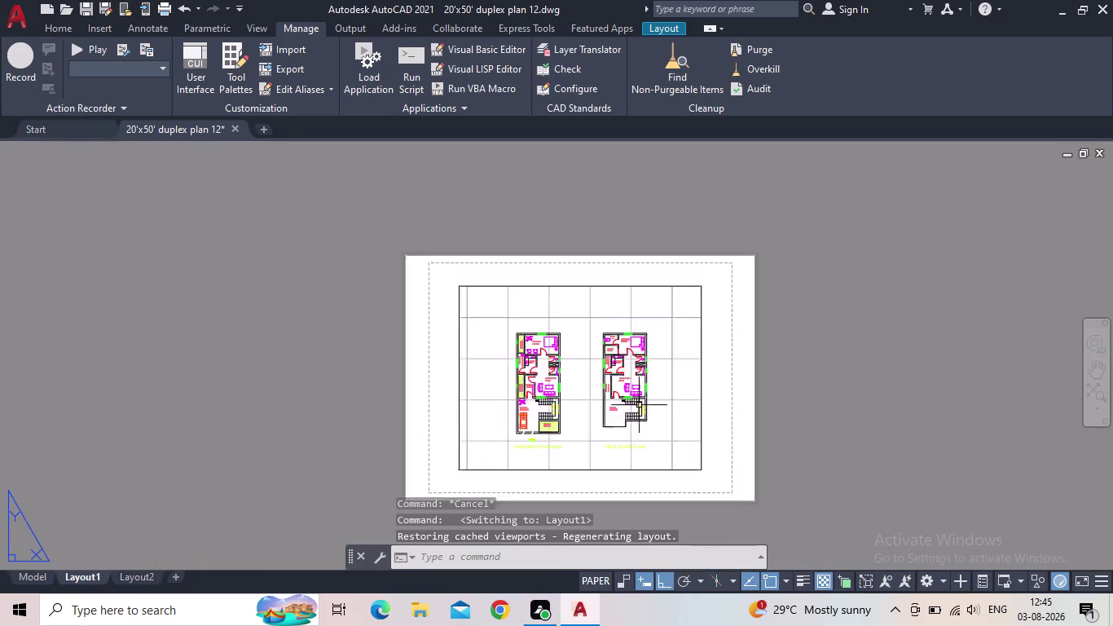
scroll(up, 3)
scroll(down, 3)
scroll(down, 3)
middle_click(439, 416)
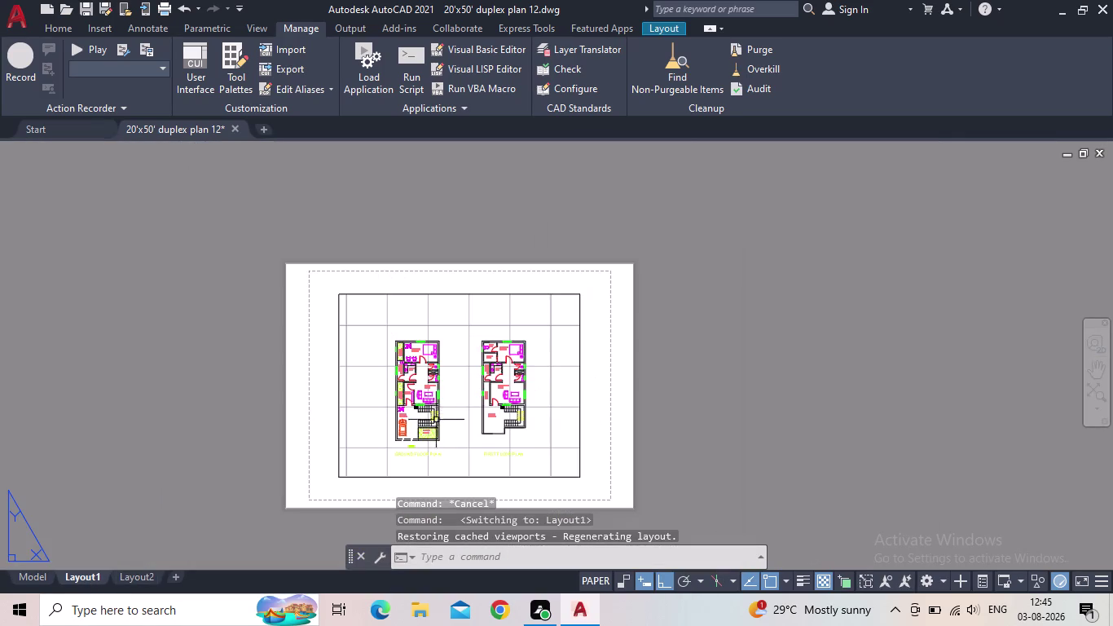
scroll(up, 3)
middle_drag(431, 450, 412, 427)
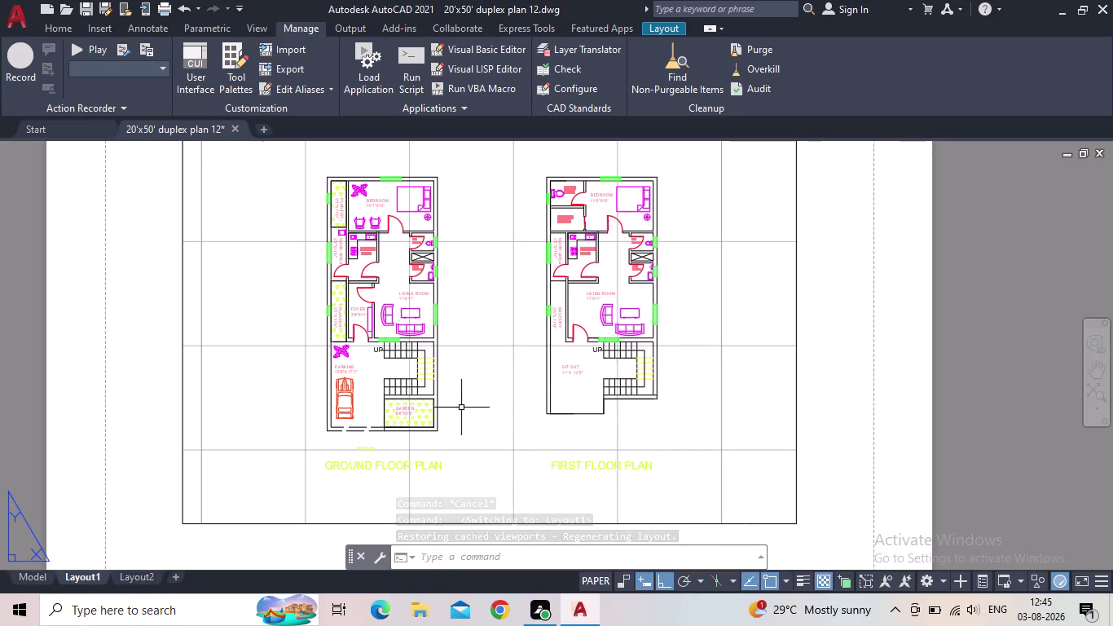
scroll(up, 3)
scroll(down, 3)
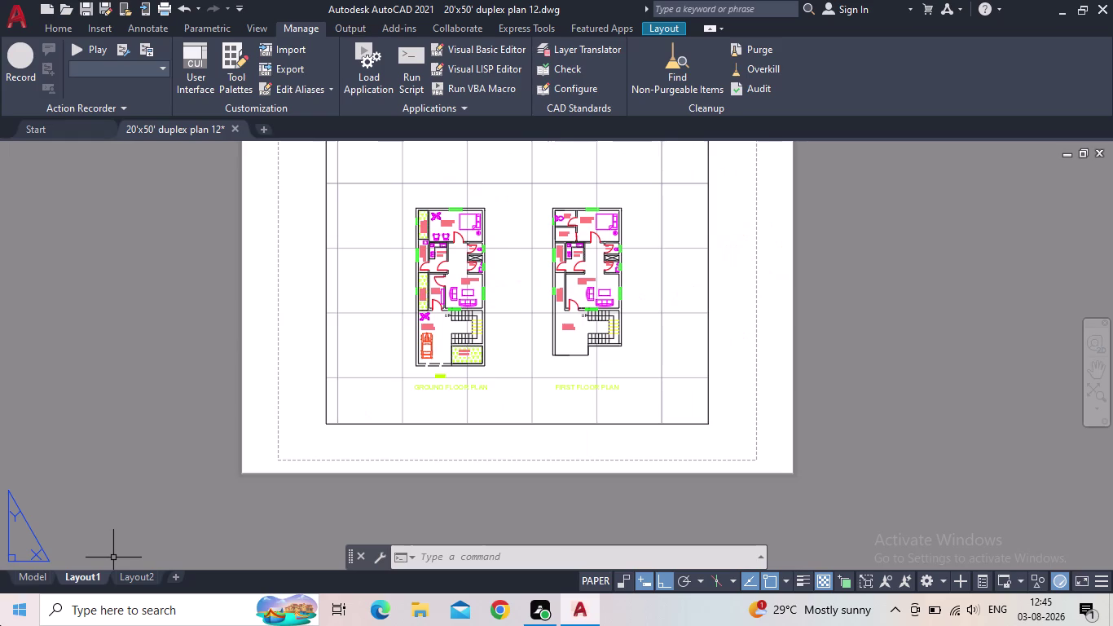
right_click(86, 574)
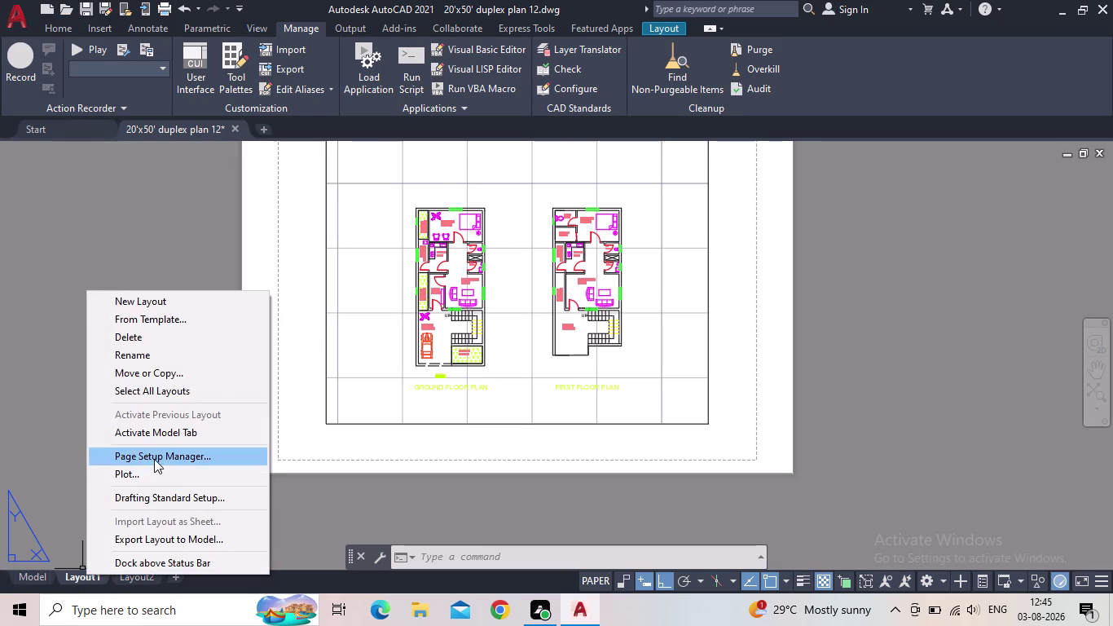
Edit Layout1's page setup and select DWG To PDF.pc3 as the printer.
click(154, 459)
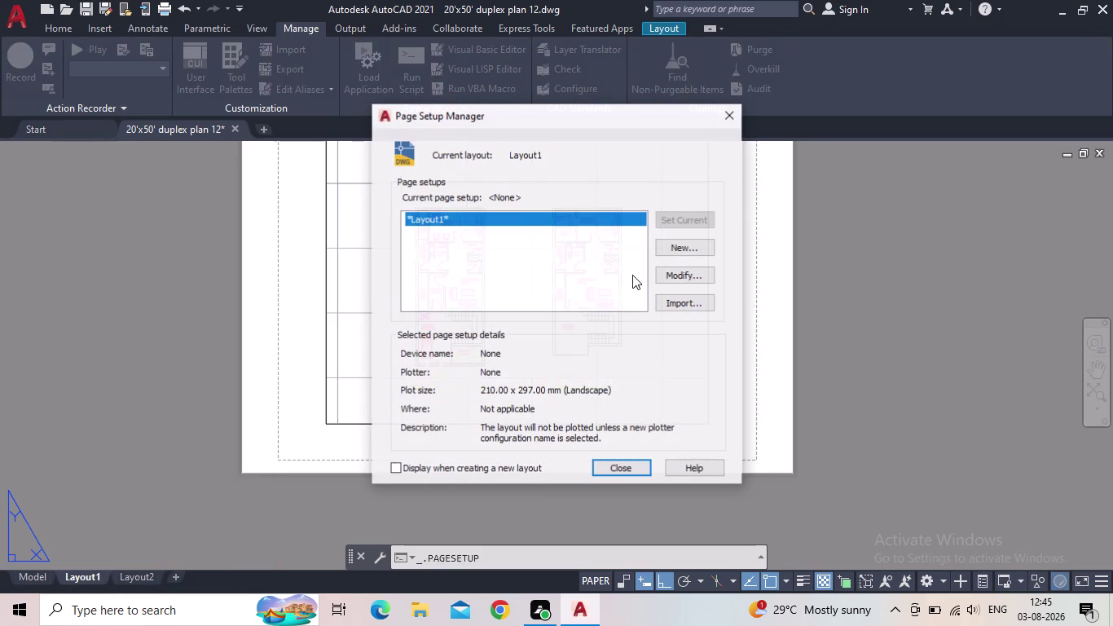
click(679, 269)
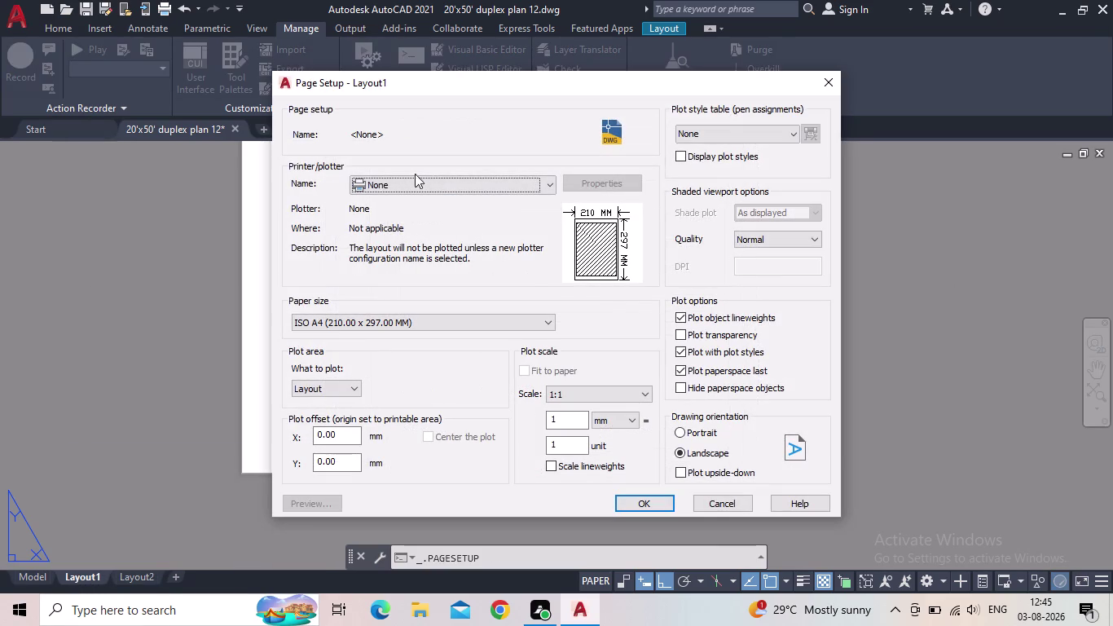
click(433, 178)
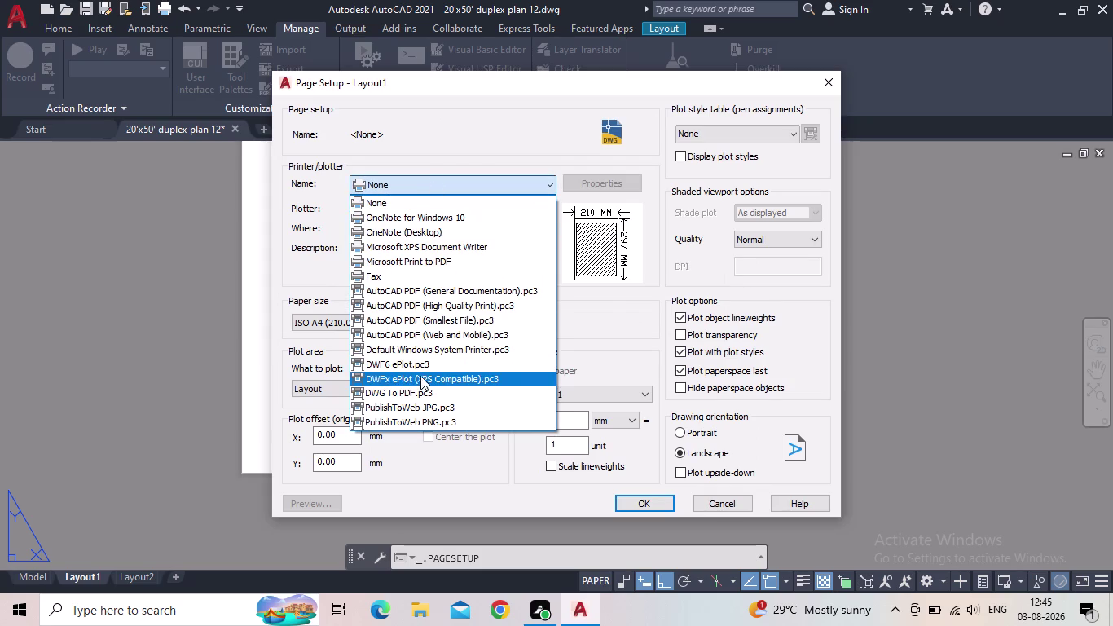
click(407, 393)
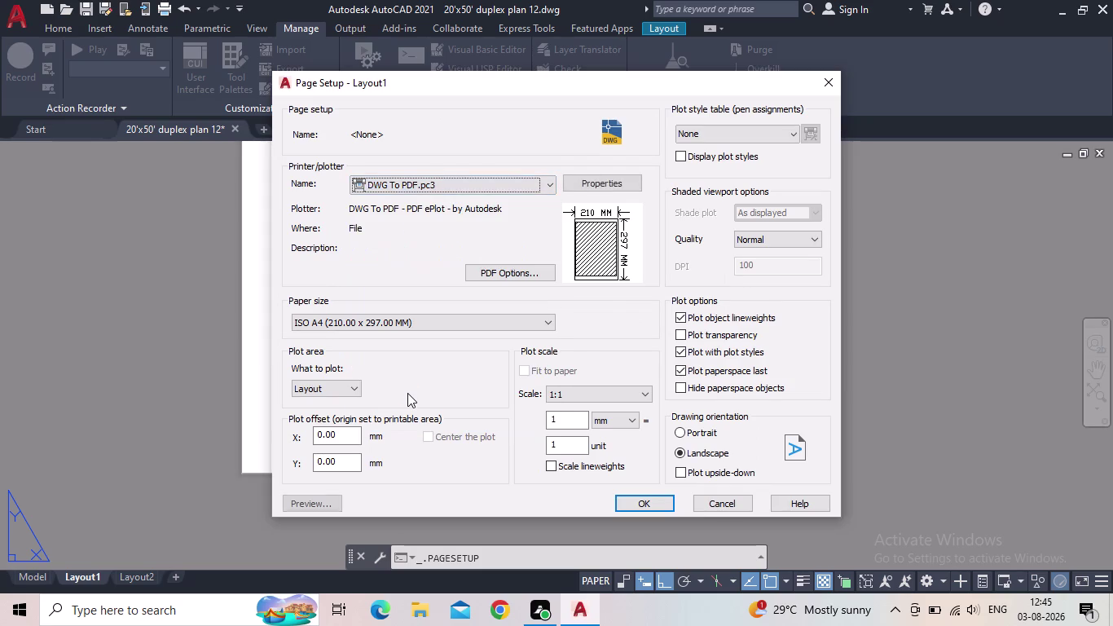
Review the paper sizes, keep ISO A4, and close the page setup dialogs.
click(432, 325)
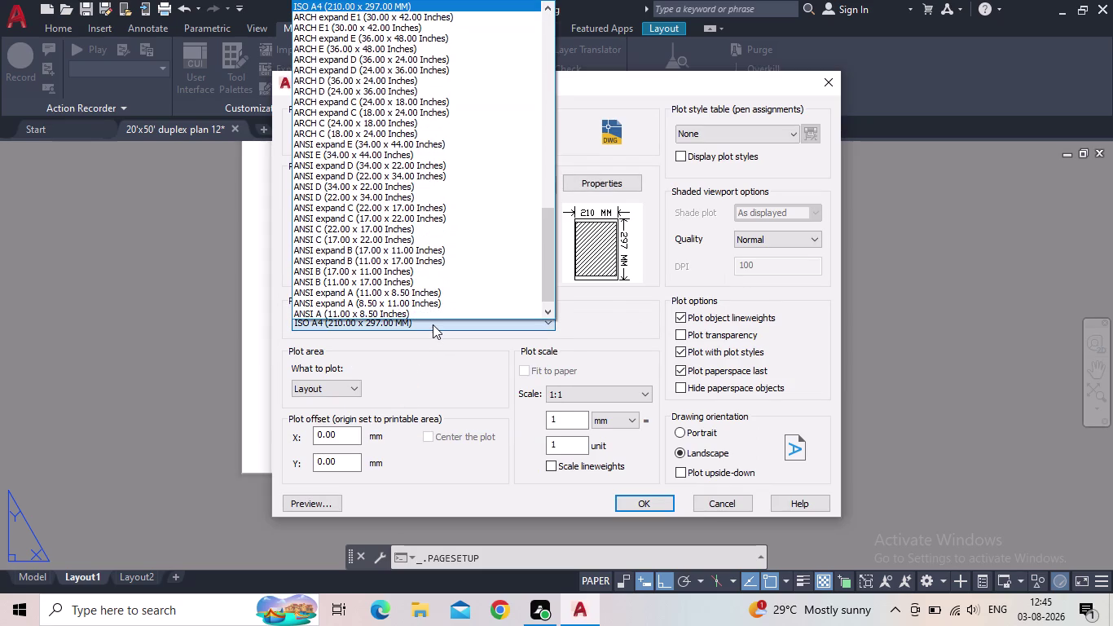
double_click(433, 324)
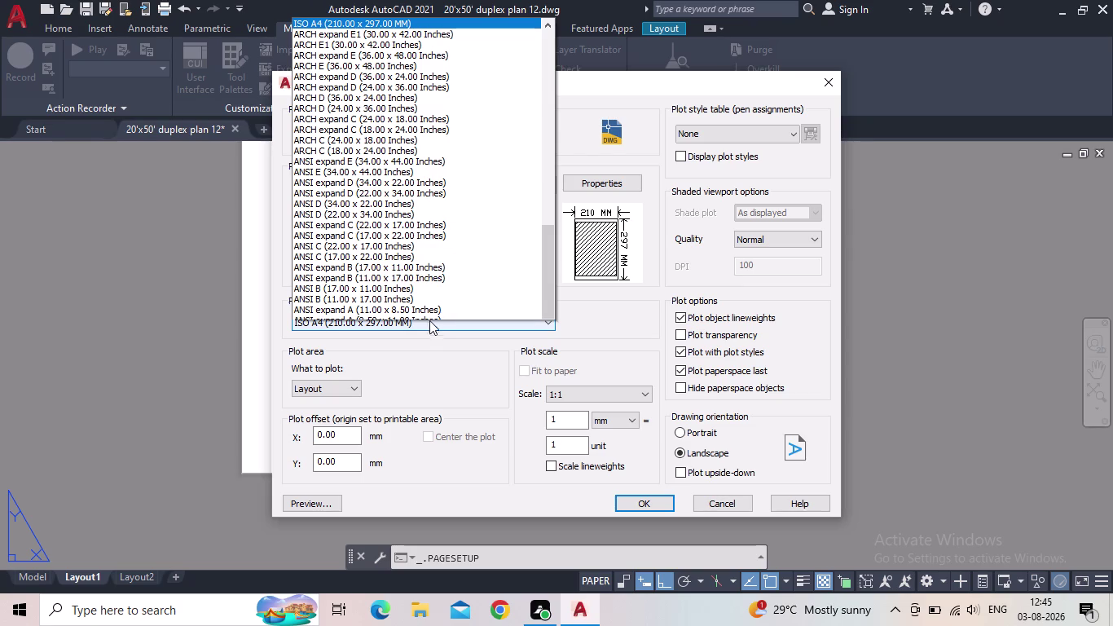
scroll(up, 3)
scroll(up, 3)
scroll(up, 3)
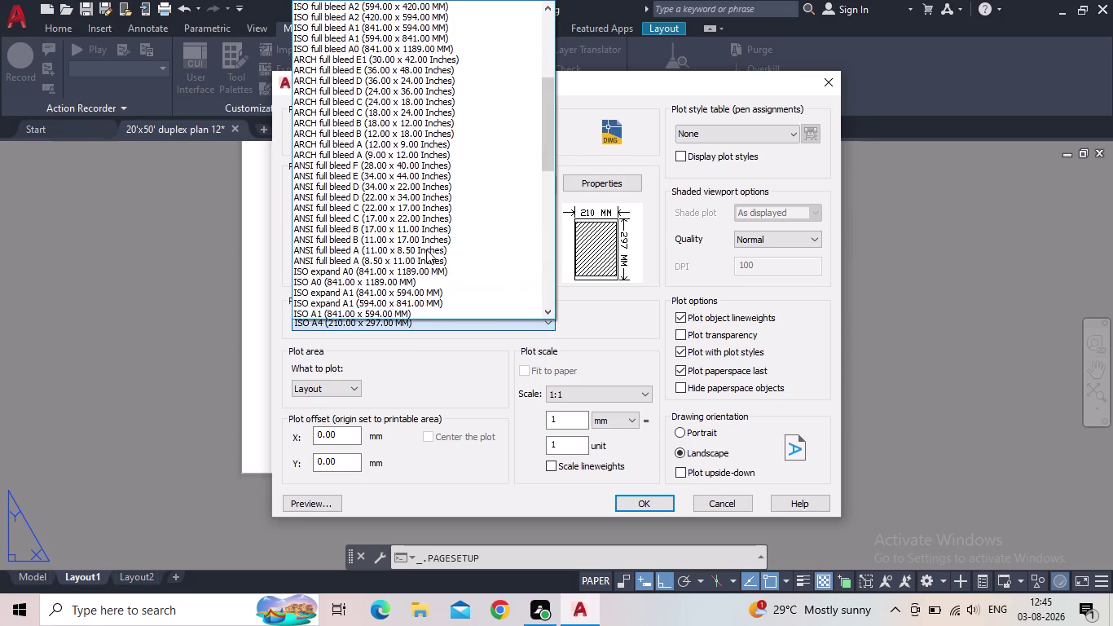
scroll(down, 3)
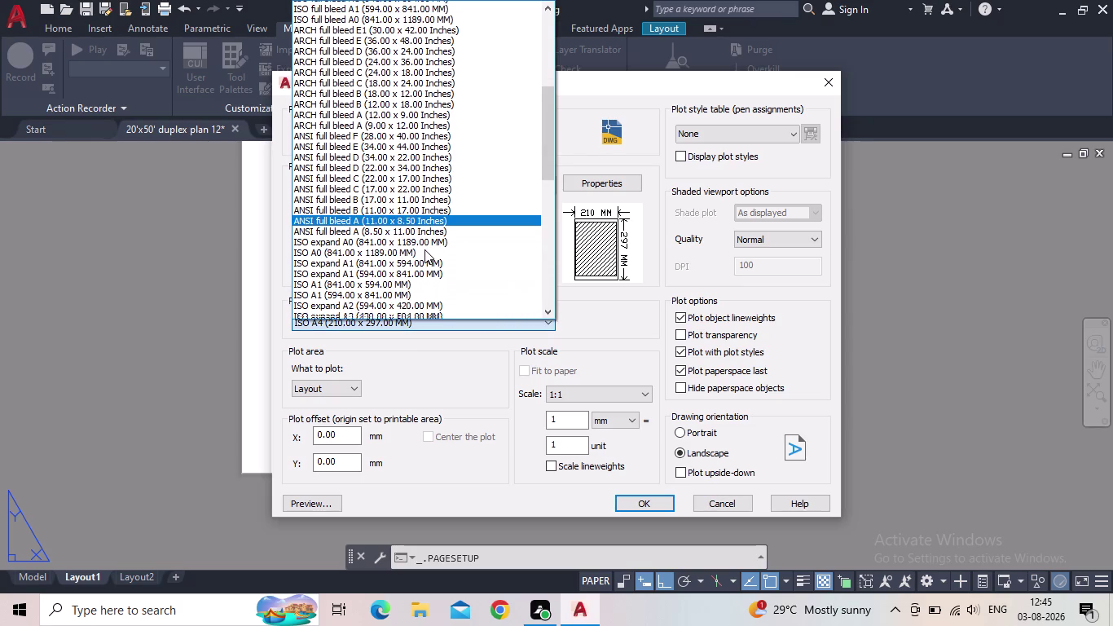
scroll(up, 3)
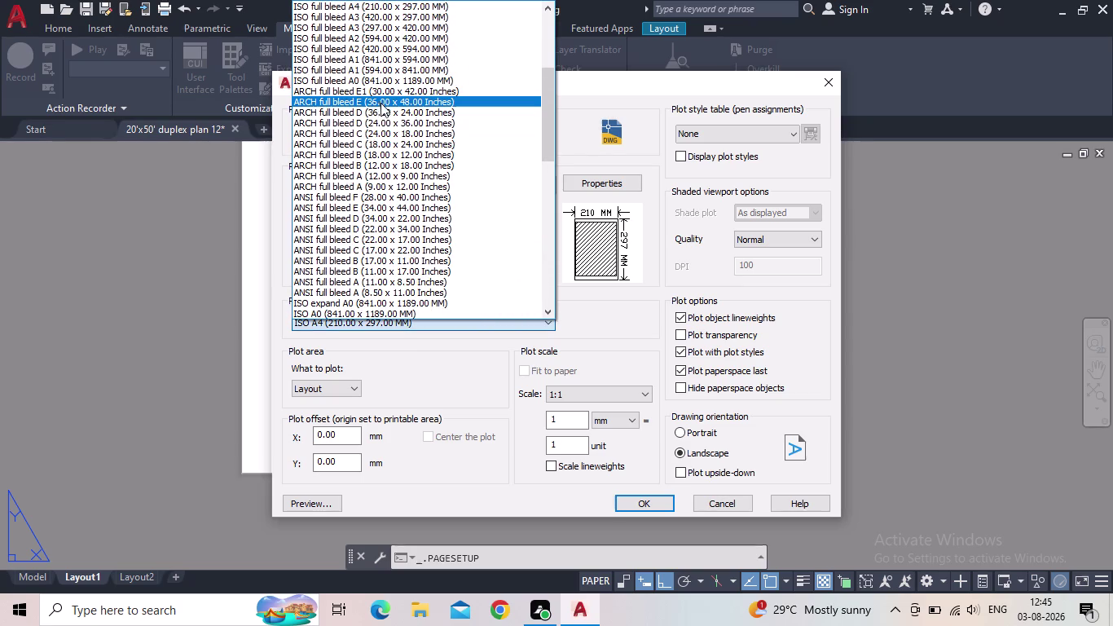
scroll(down, 3)
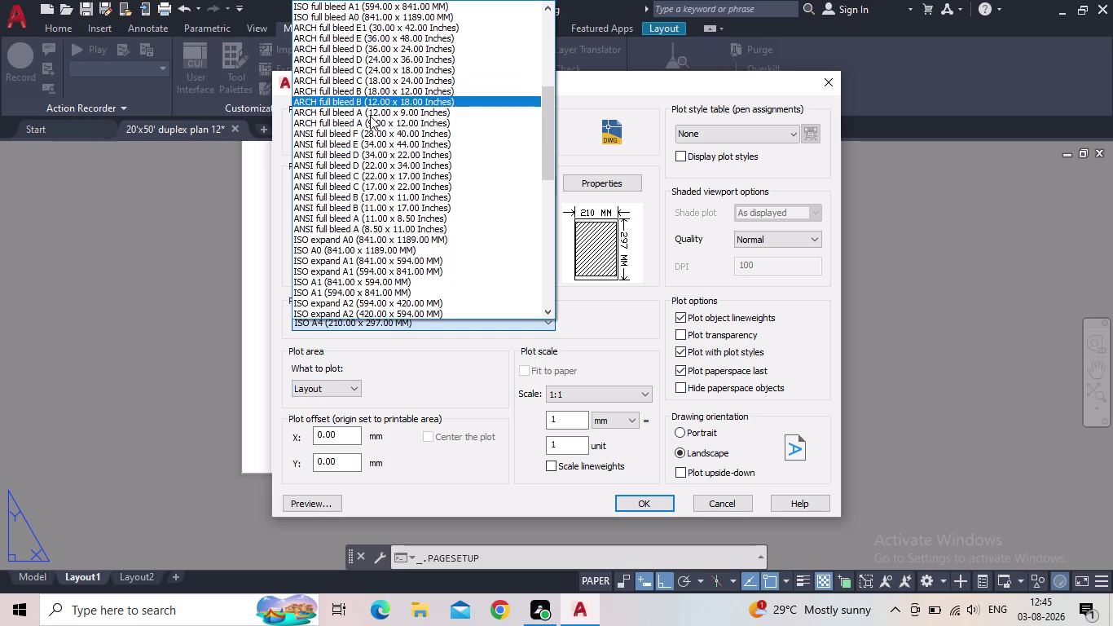
scroll(down, 3)
scroll(down, 3)
scroll(down, 3)
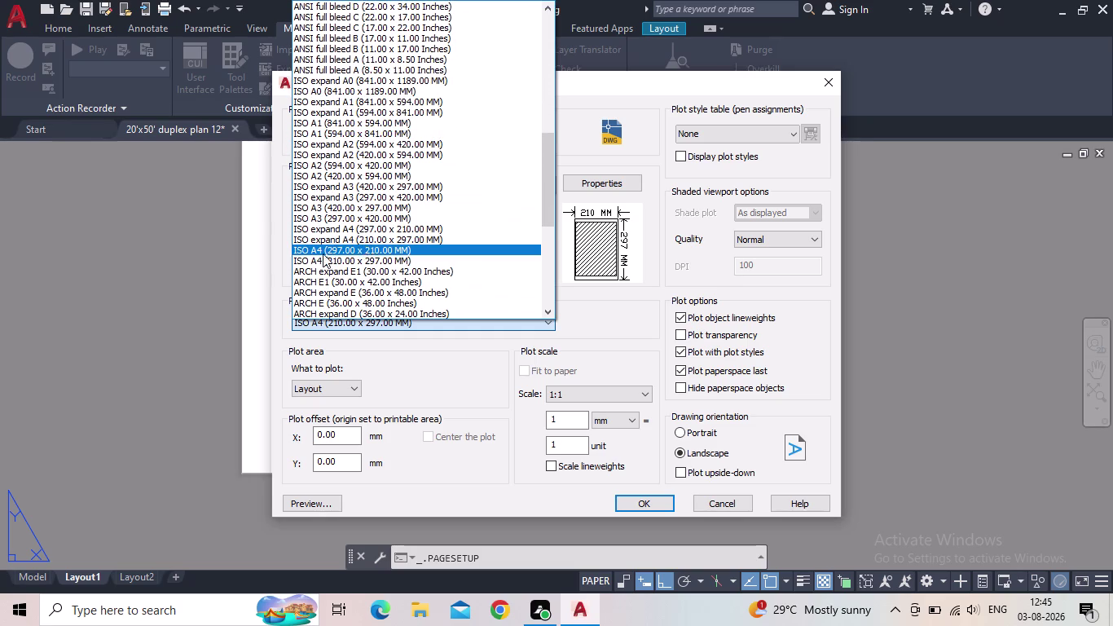
click(833, 81)
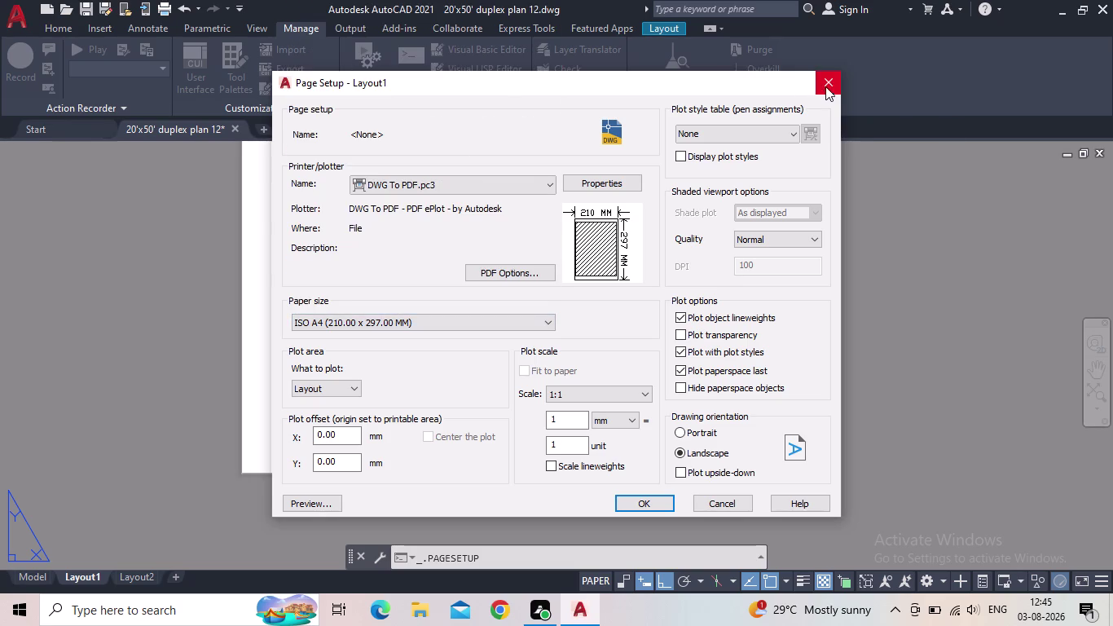
click(830, 82)
click(730, 110)
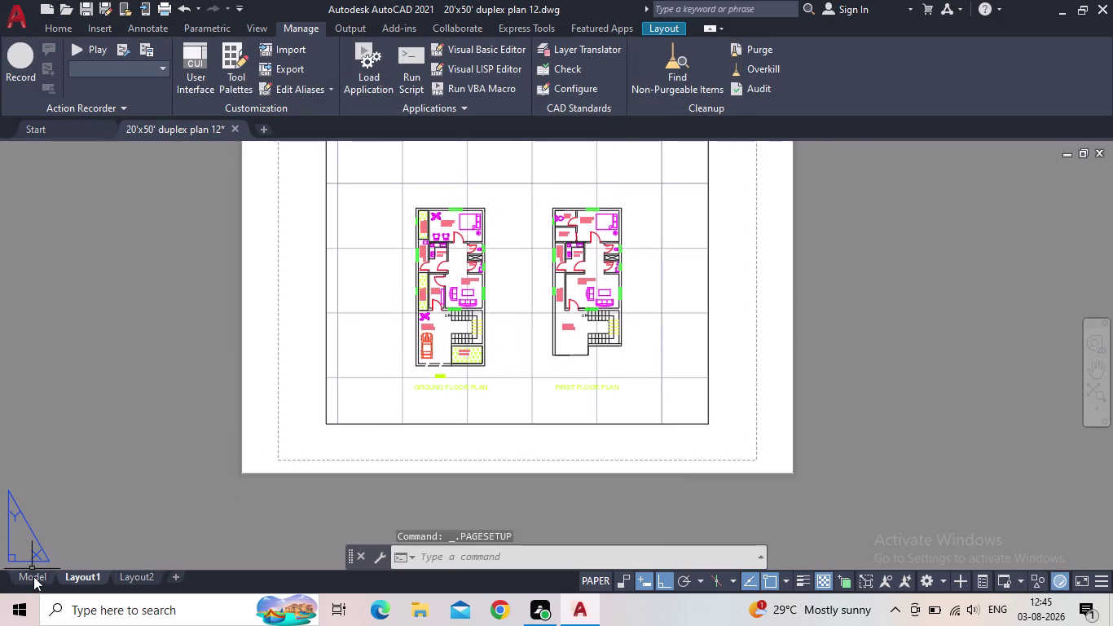
In model space, window-select both duplex floor plans.
click(33, 578)
middle_click(571, 230)
scroll(down, 3)
middle_drag(570, 247, 489, 328)
drag(610, 477, 577, 457)
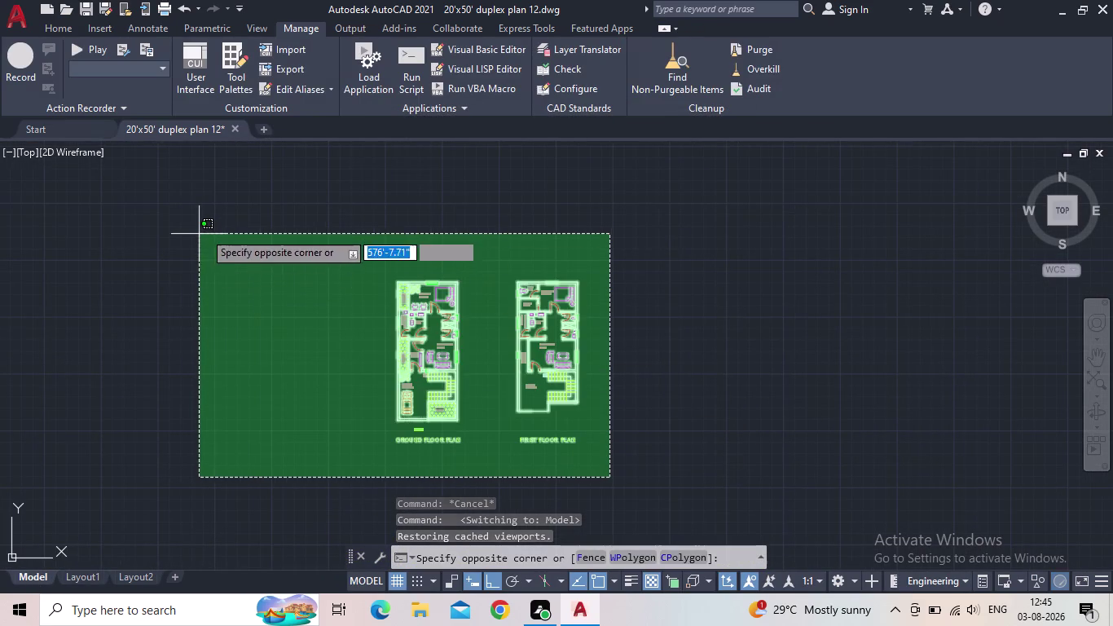
click(221, 222)
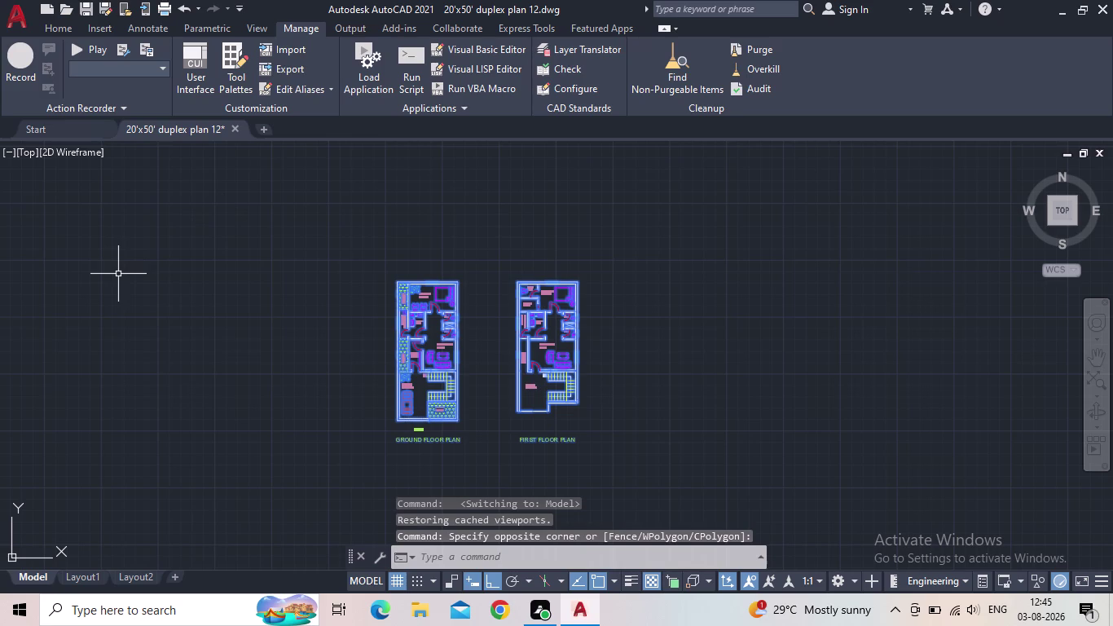
Copy the 334 selected objects, save the drawing, and start new Drawing2.
key(ctrl+c)
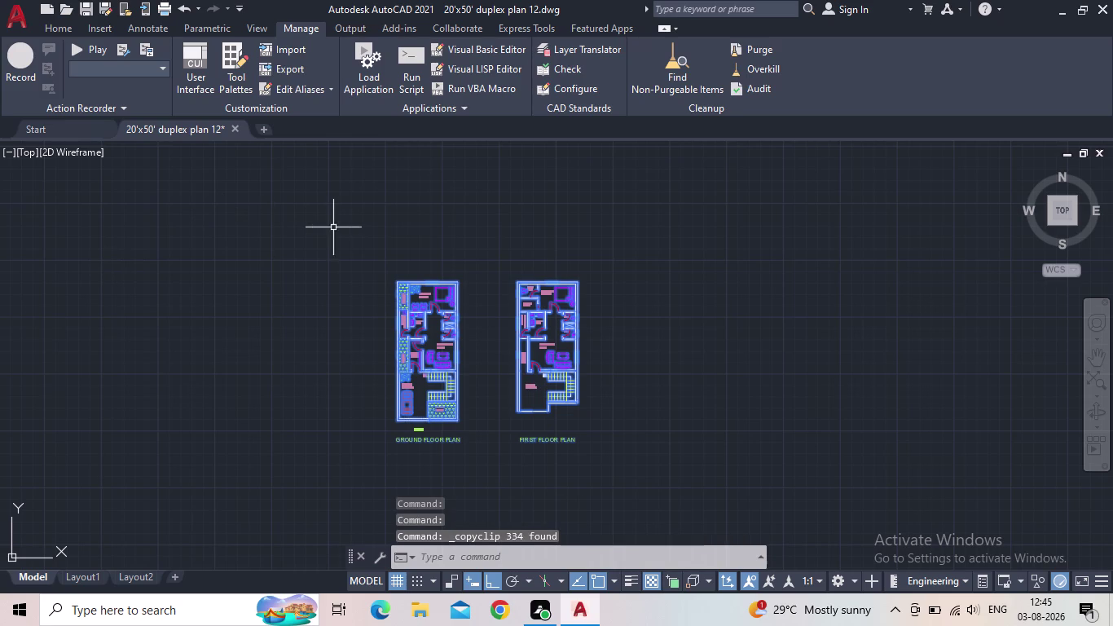
click(83, 11)
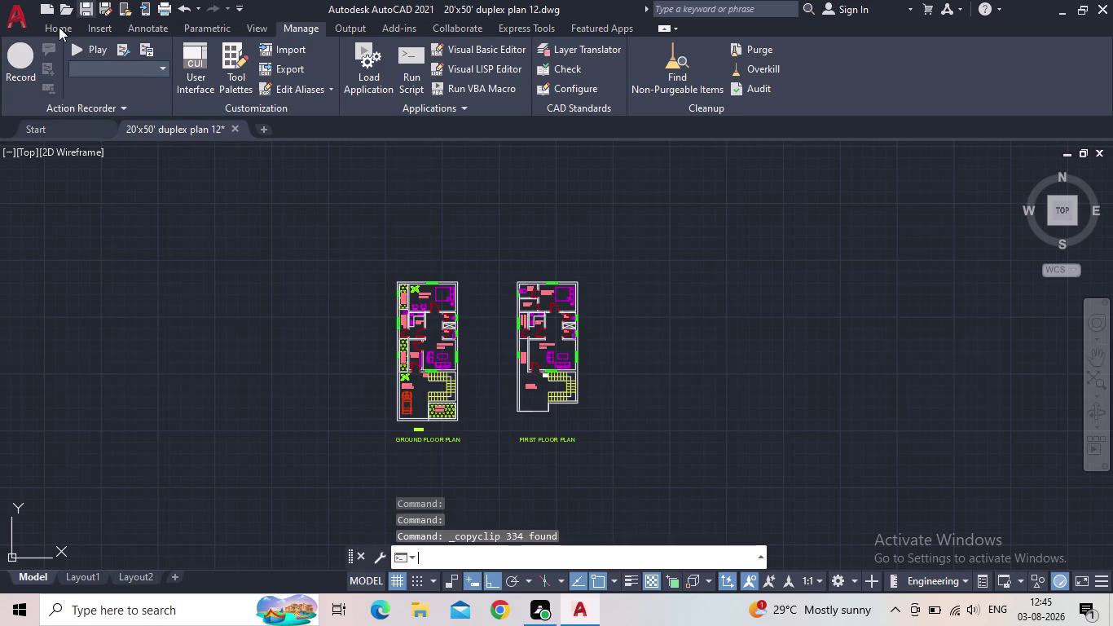
click(260, 130)
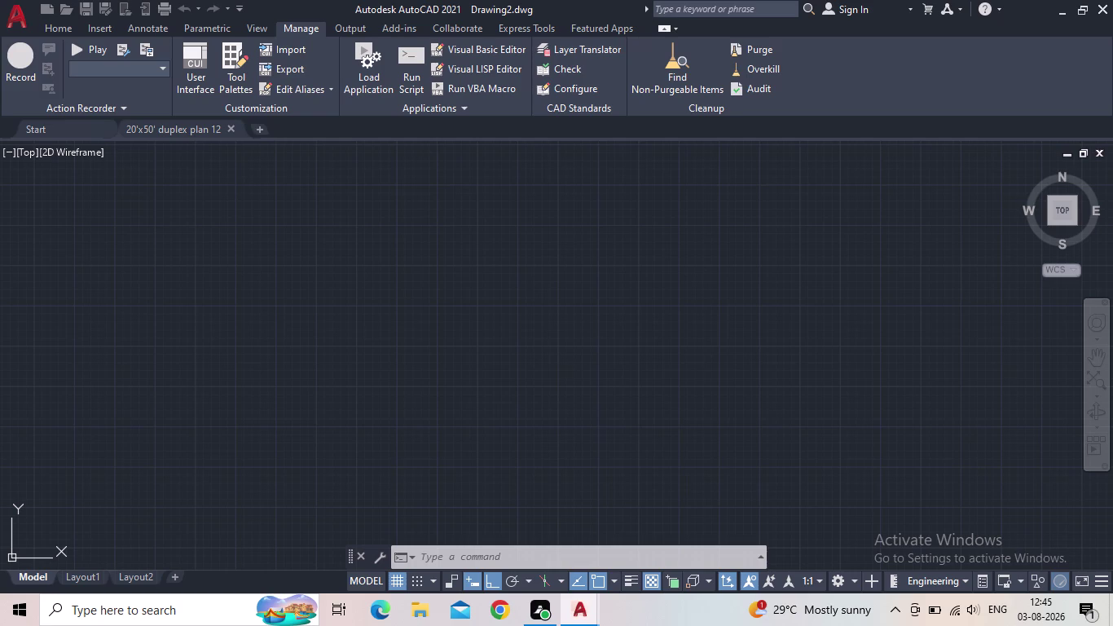
Pan around blank Drawing2, then return to the duplex plan drawing tab.
scroll(down, 3)
middle_drag(421, 271, 420, 272)
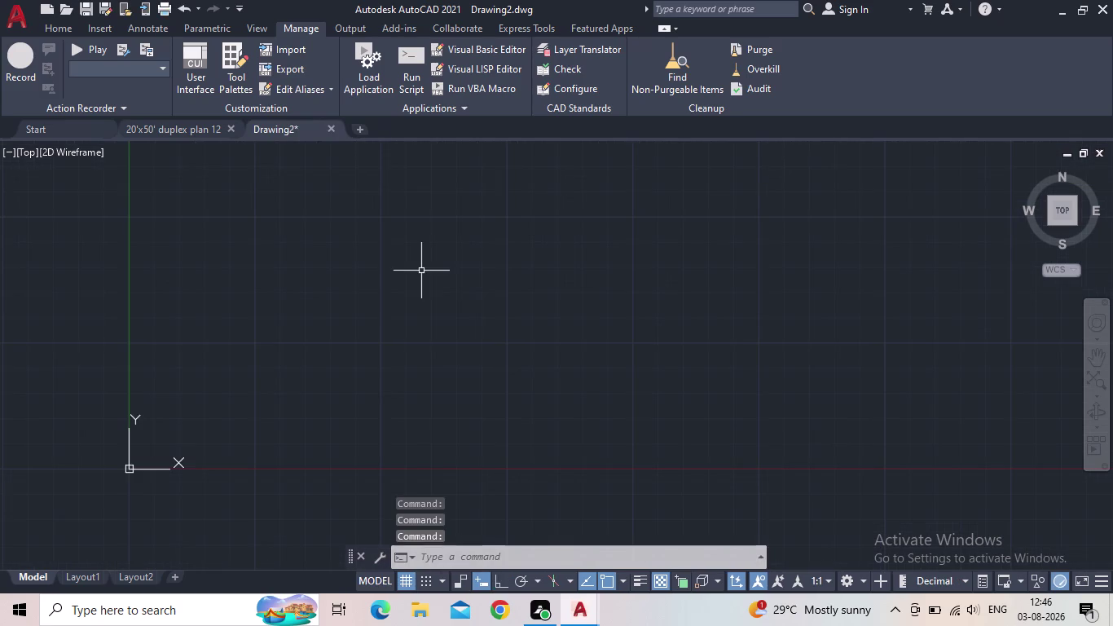
middle_drag(419, 271, 339, 316)
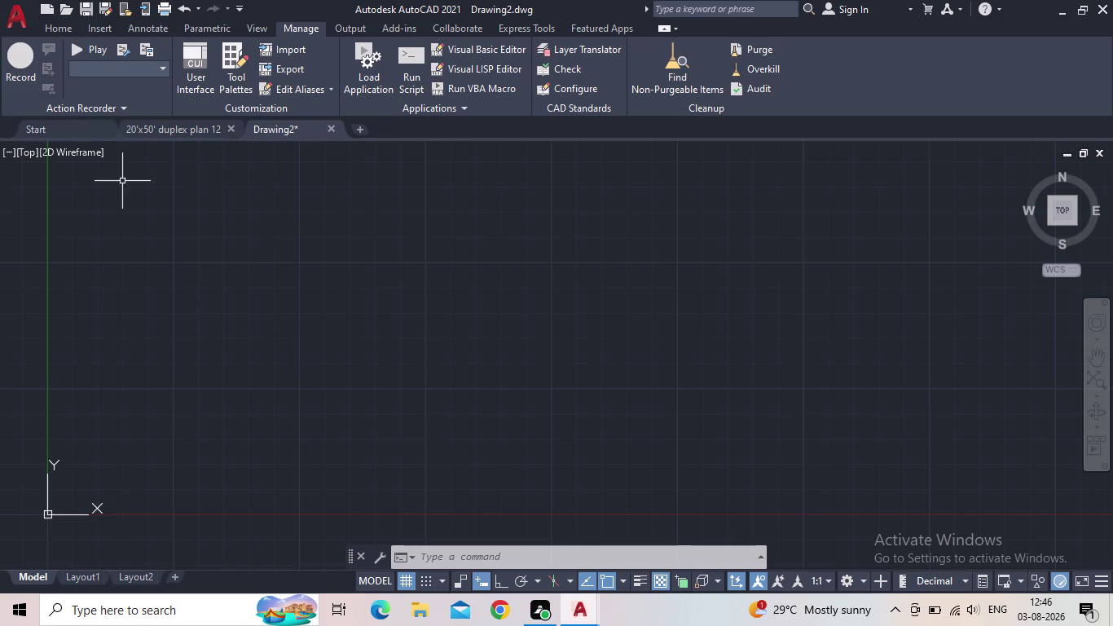
click(172, 130)
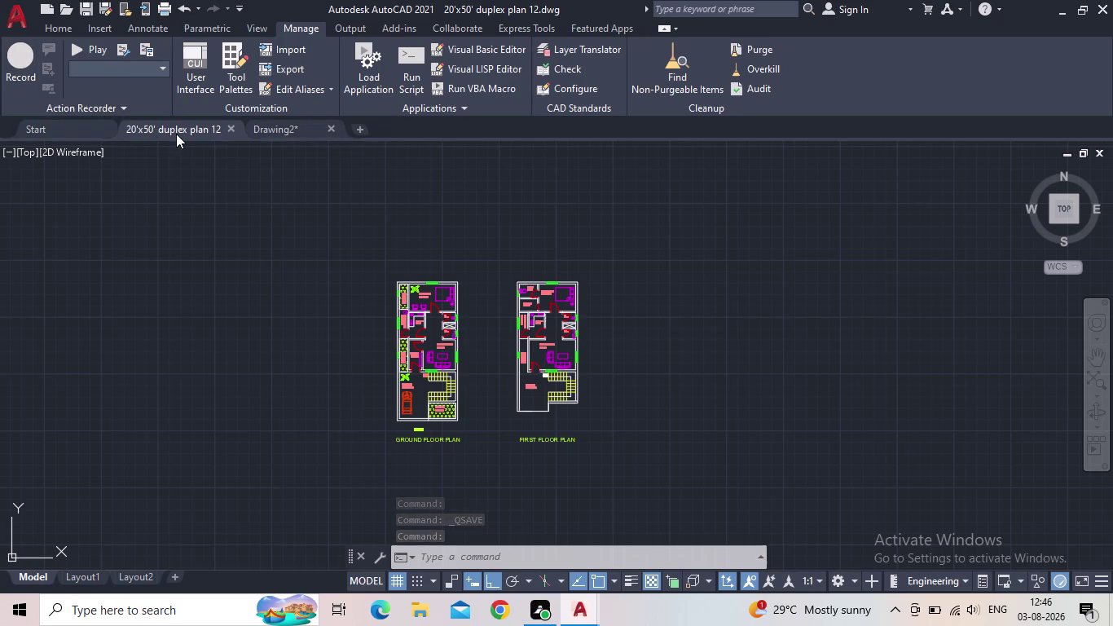
click(296, 127)
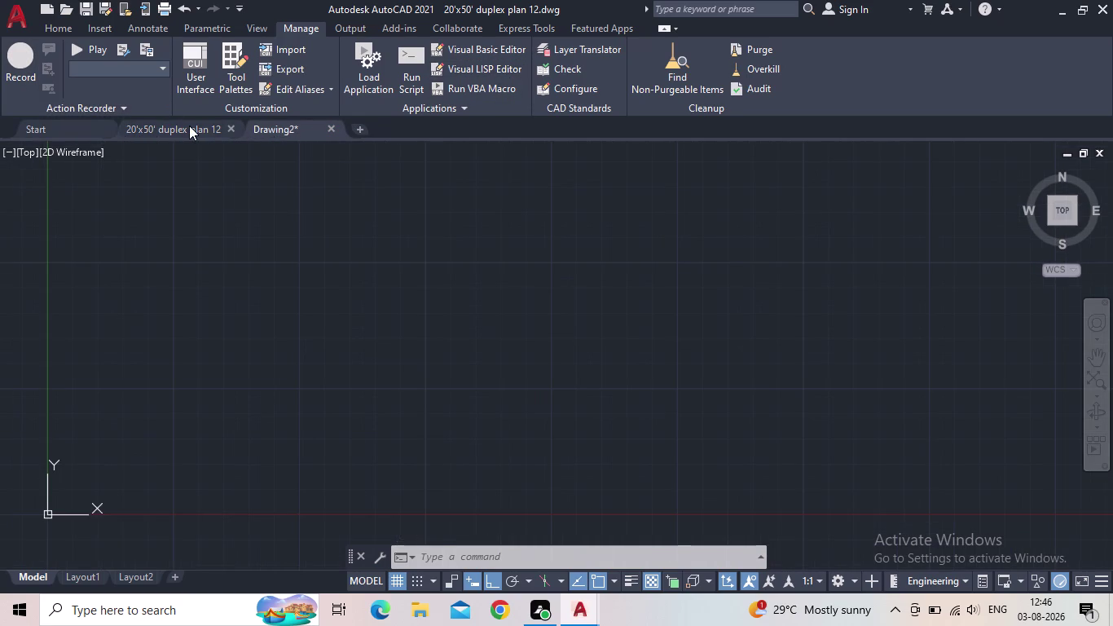
click(189, 125)
Cycle the ribbon's minimize states until the full ribbon is restored.
double_click(699, 26)
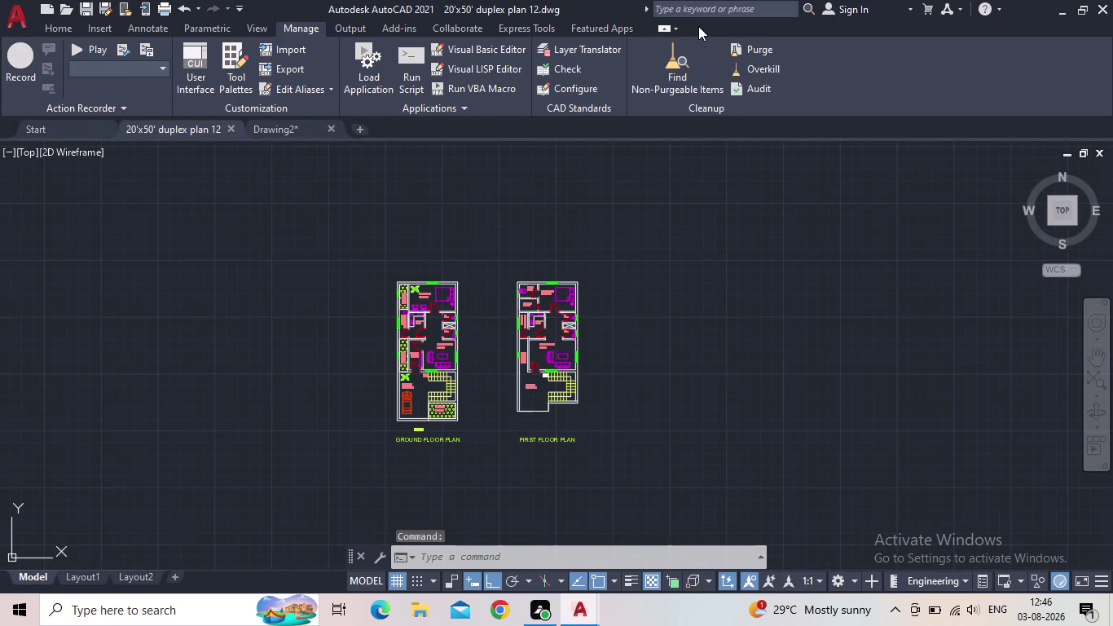
click(698, 26)
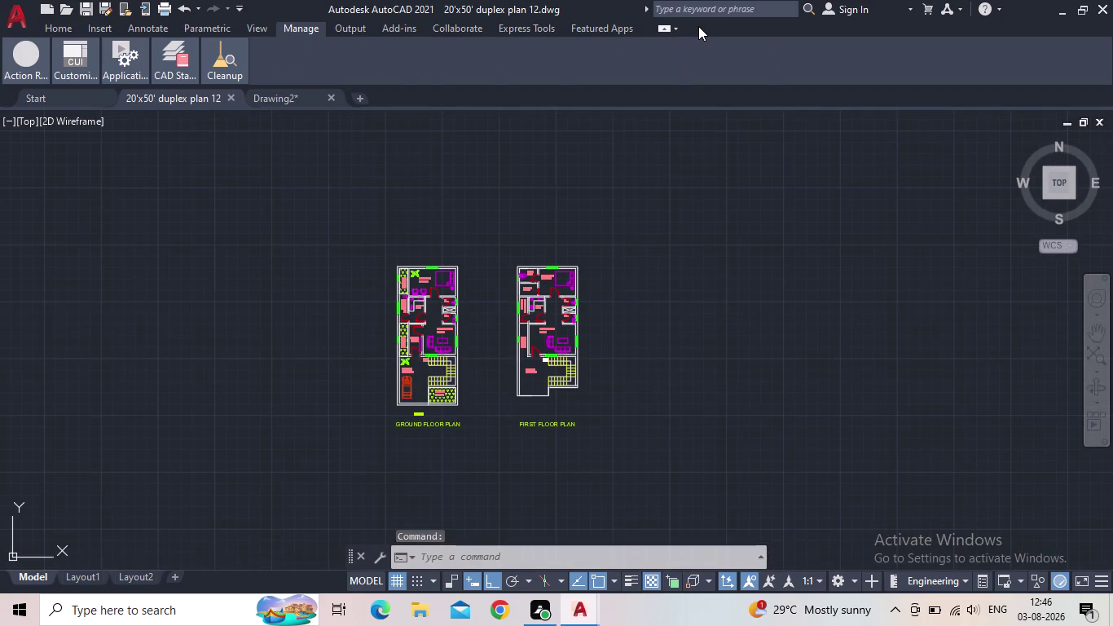
double_click(698, 26)
double_click(698, 26)
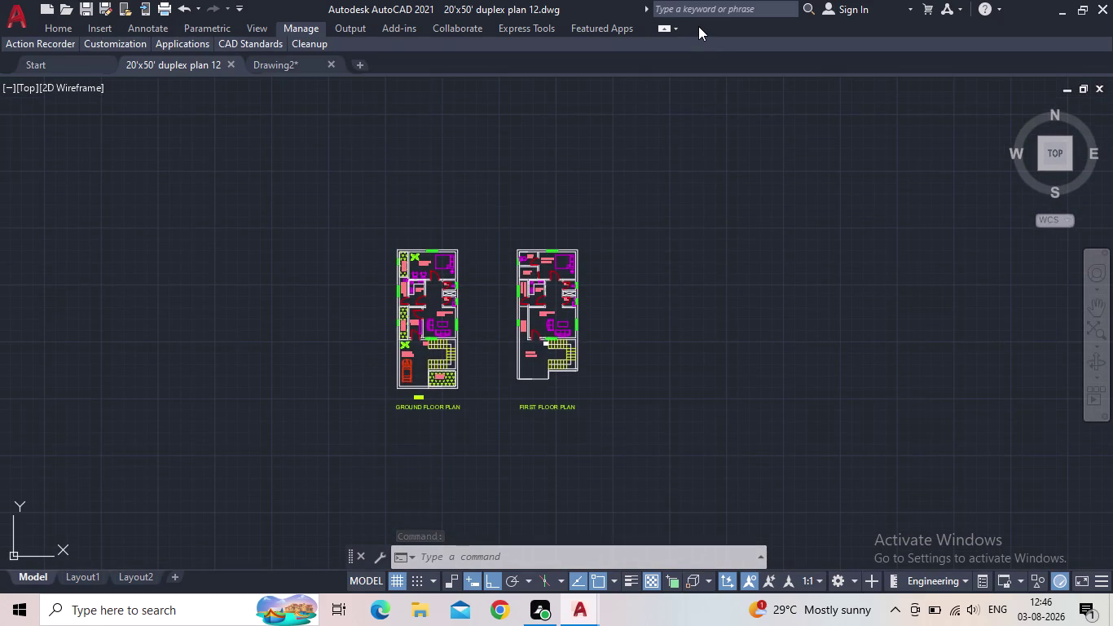
double_click(698, 26)
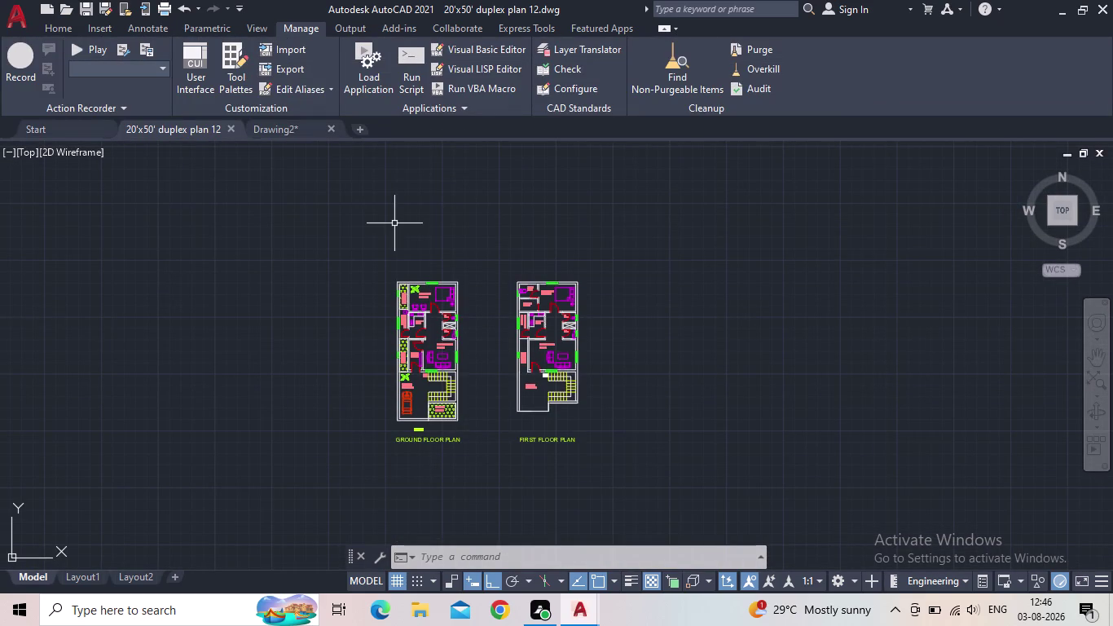
Start a stray test line left of the duplex plans, then cancel it.
key(Escape)
key(Escape)
key(Escape)
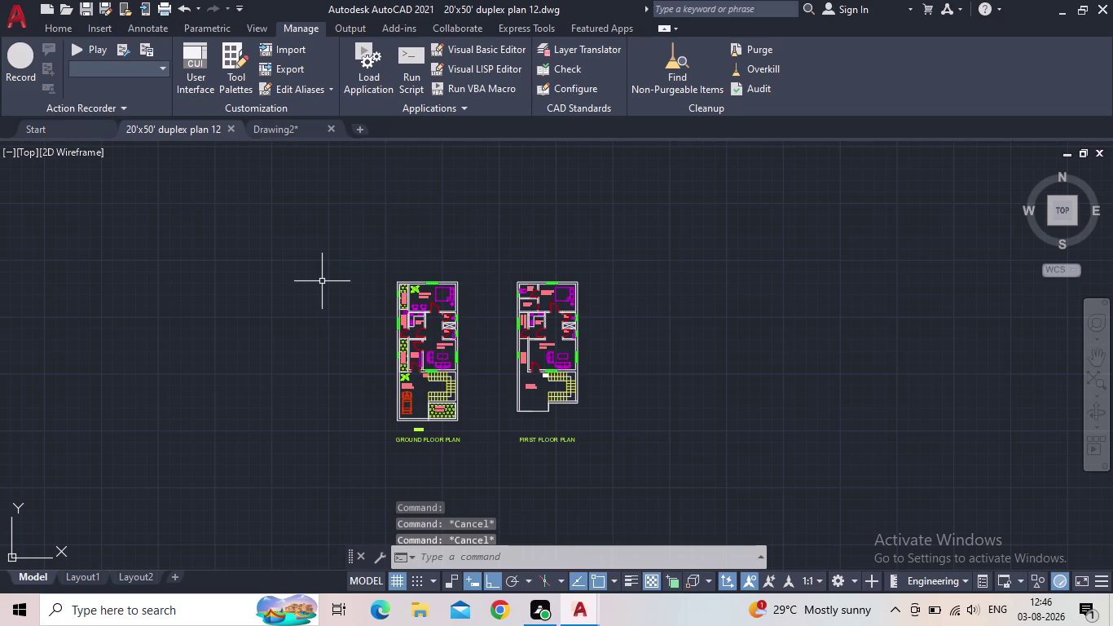
click(309, 276)
click(183, 330)
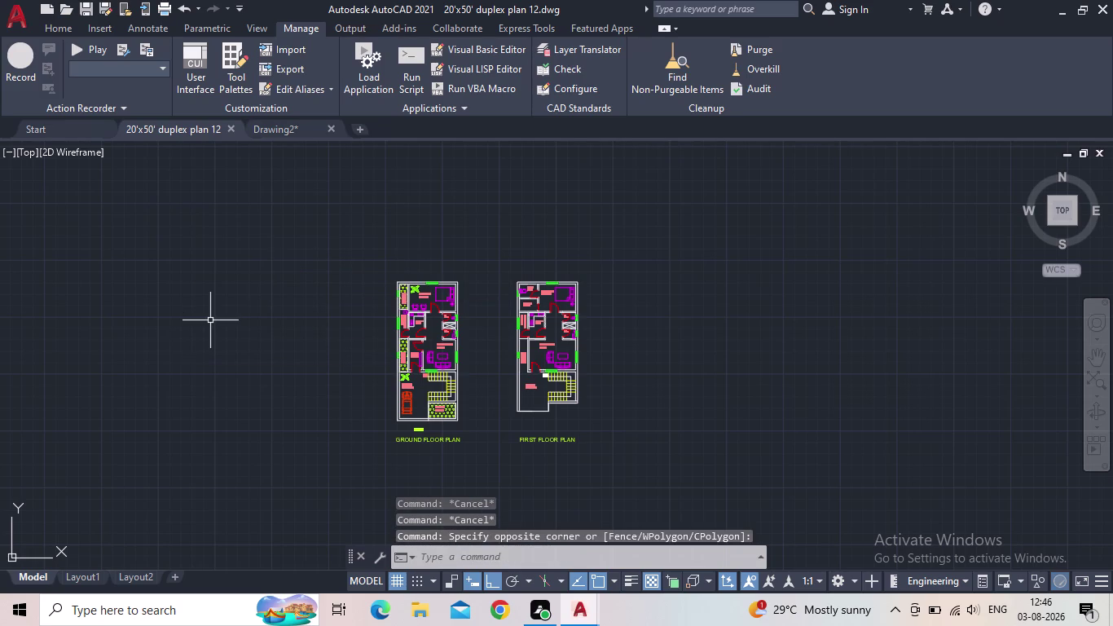
key(l)
key(Return)
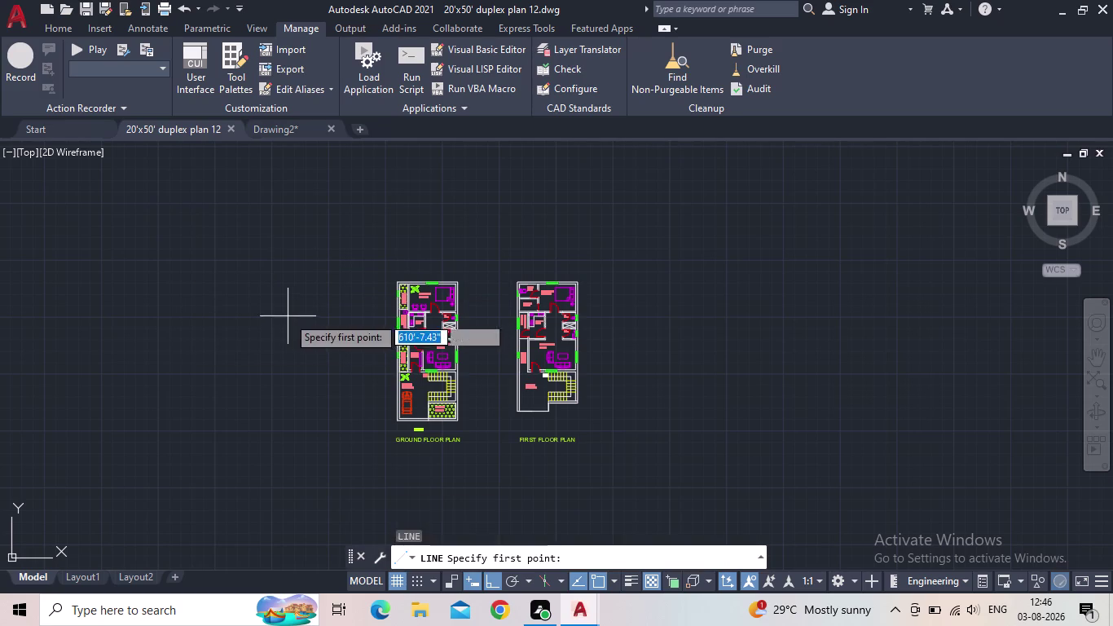
drag(214, 290, 213, 346)
click(213, 428)
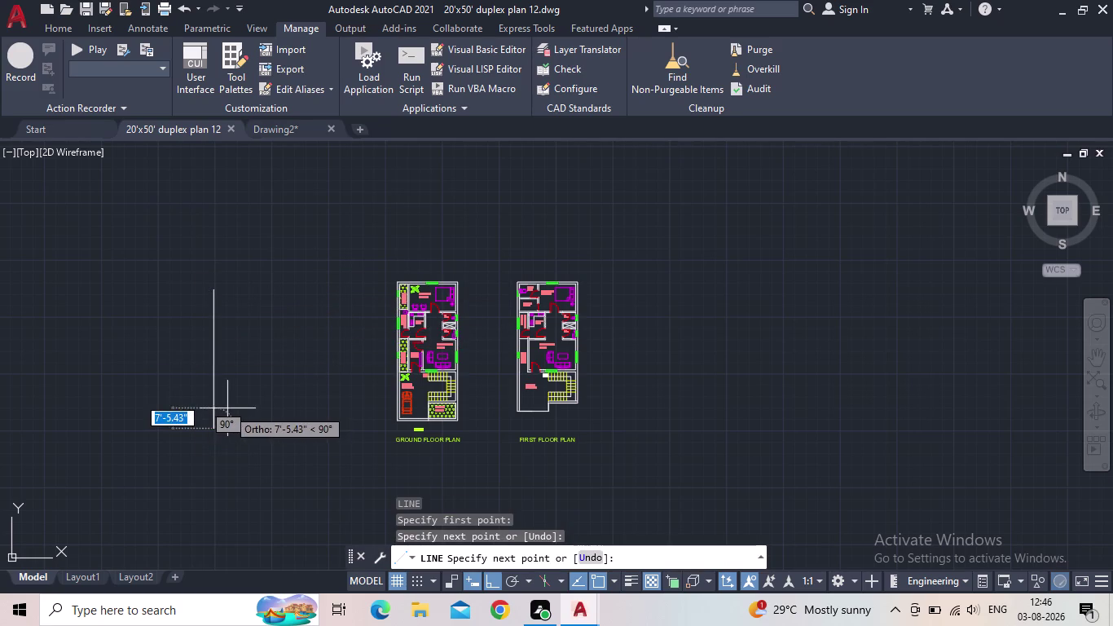
key(Escape)
Erase the stray line, show the Home tools, and bring blank Drawing2 forward.
drag(243, 360, 235, 363)
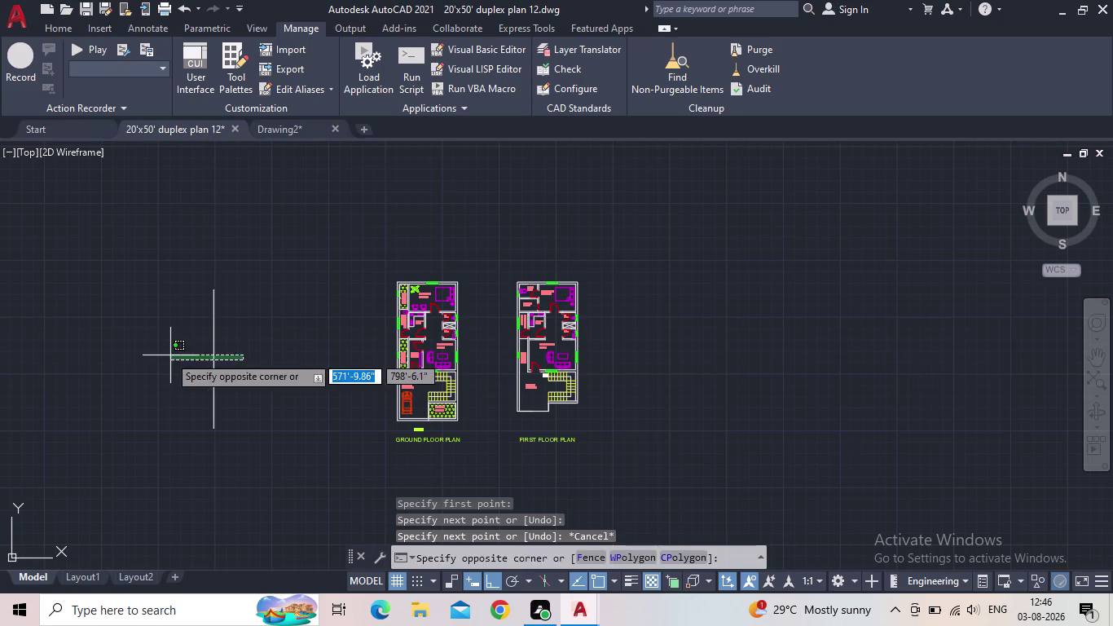
click(167, 355)
key(Delete)
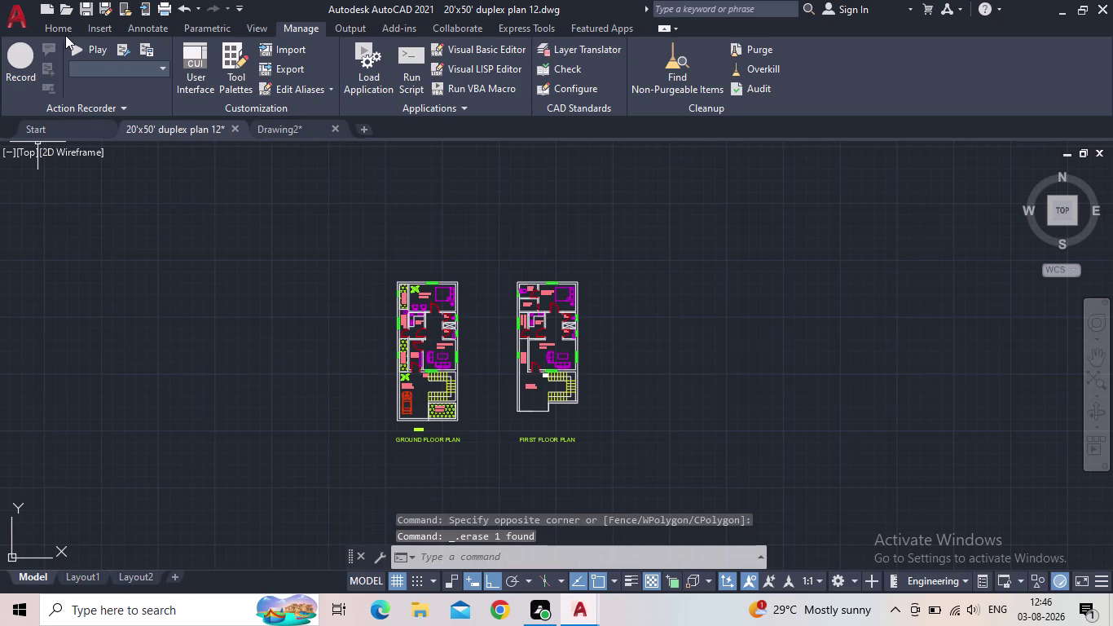
click(61, 35)
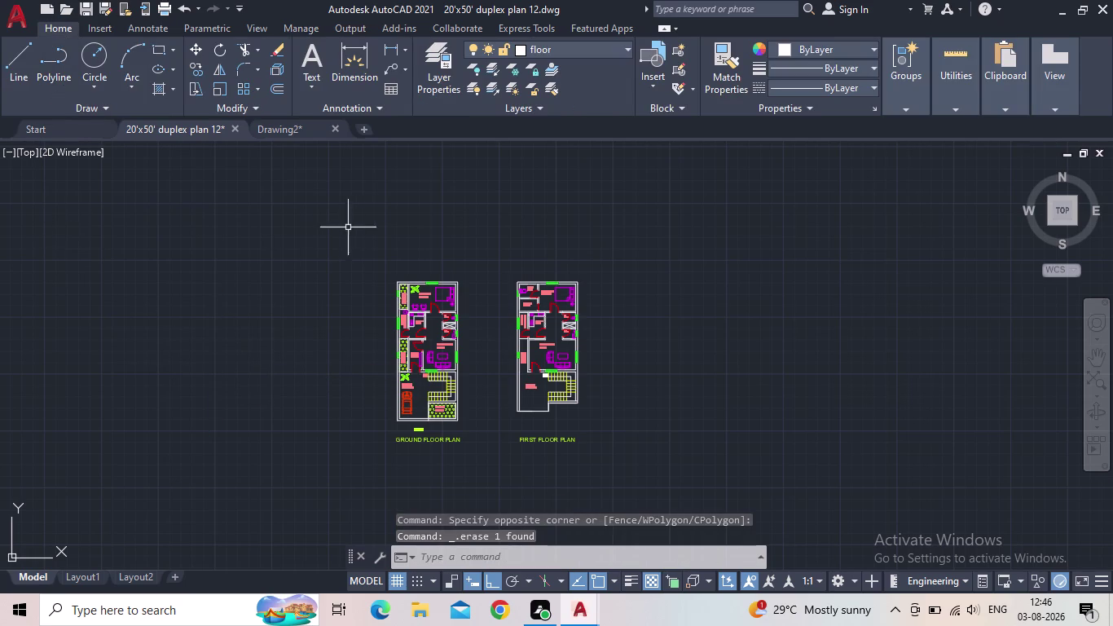
click(300, 132)
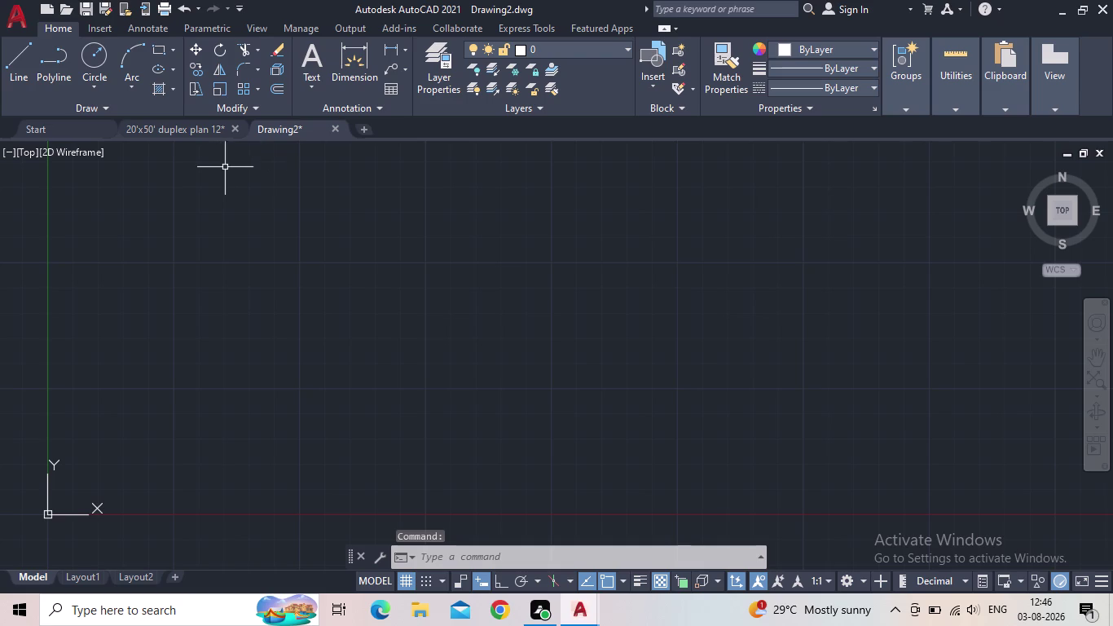
Pan and zoom around the empty Drawing2 view.
scroll(down, 3)
middle_drag(477, 357, 463, 366)
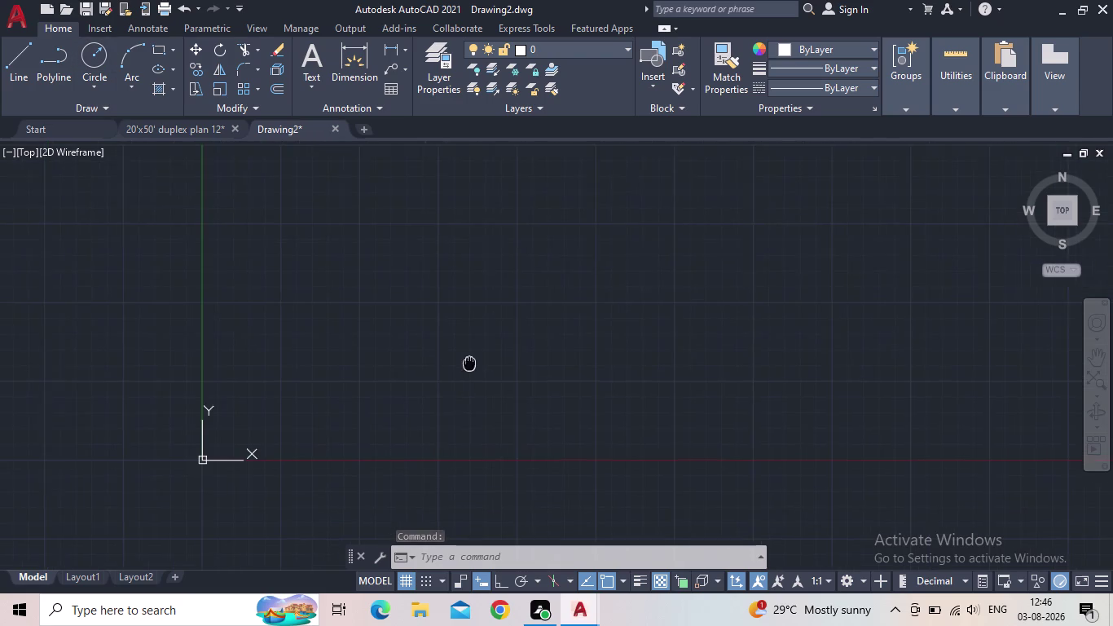
middle_drag(463, 366, 341, 414)
scroll(down, 3)
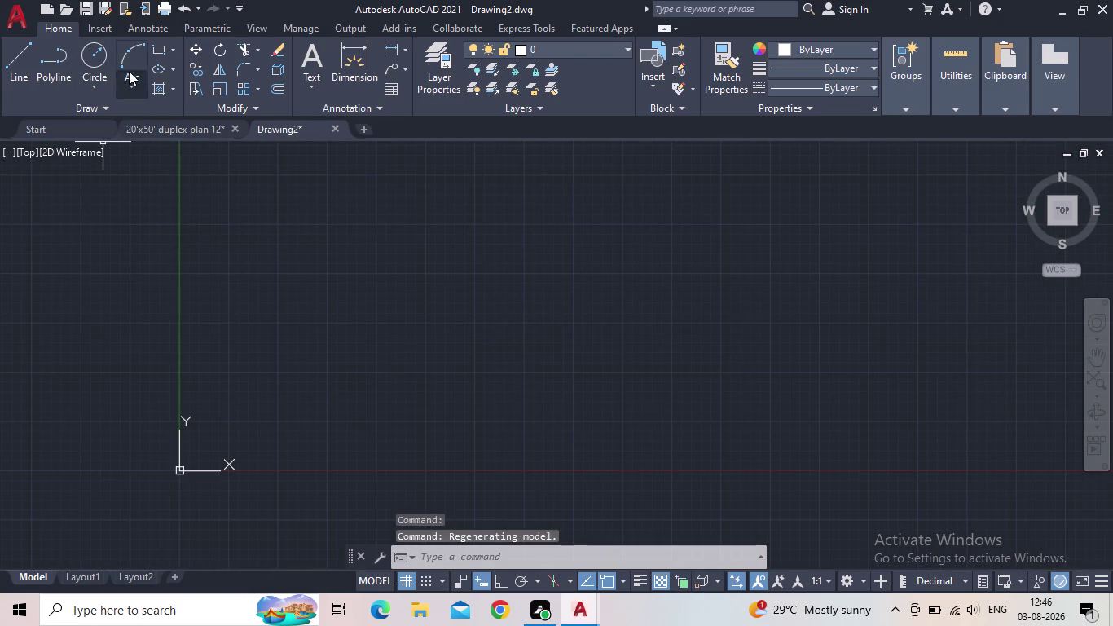
click(155, 48)
scroll(up, 3)
click(367, 228)
middle_drag(623, 443, 591, 364)
scroll(down, 3)
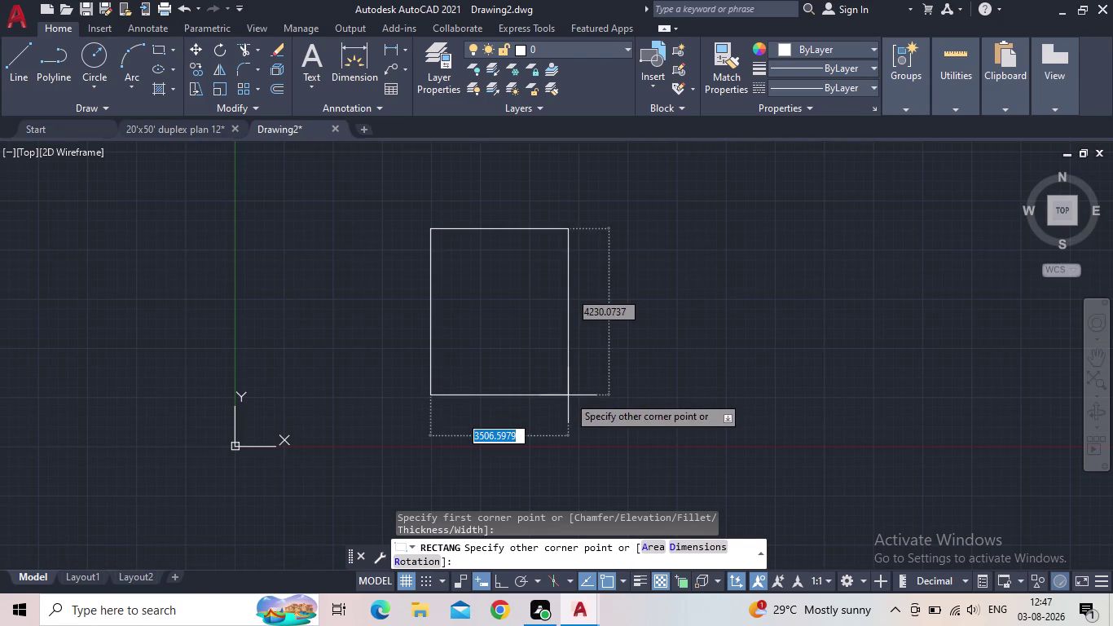
key(d)
key(Return)
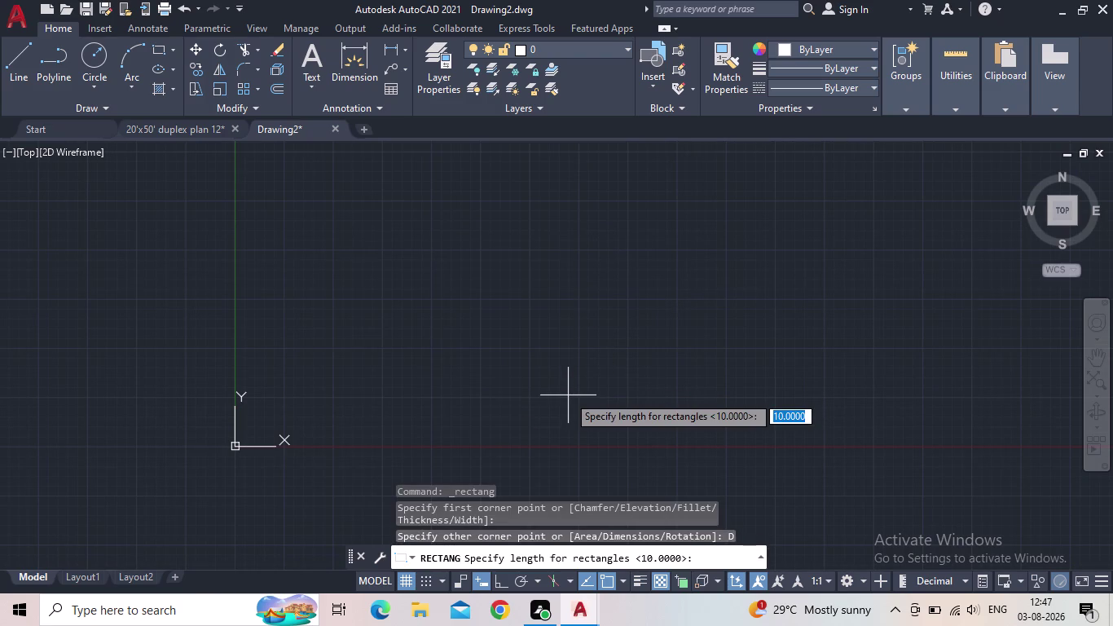
text(2)
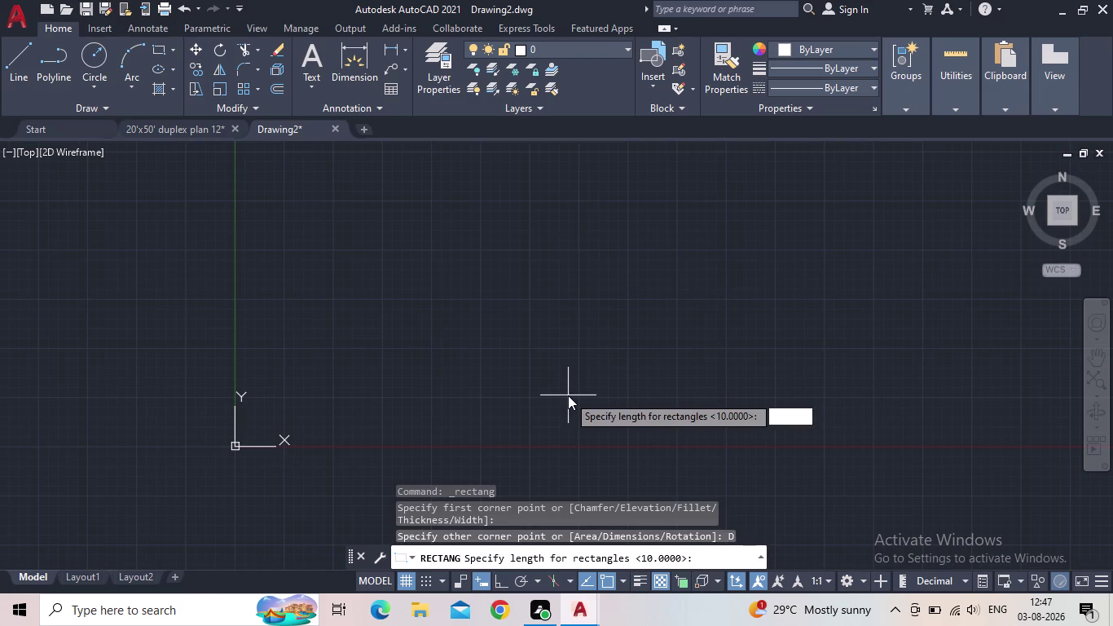
text(97)
key(Return)
text(420)
key(Return)
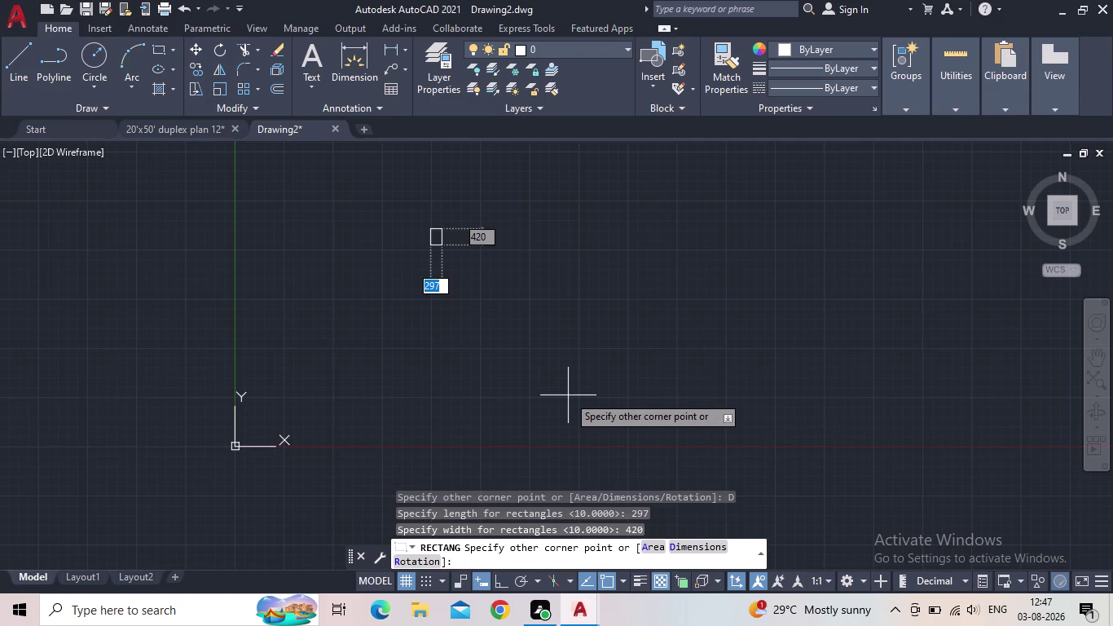
middle_drag(567, 402, 632, 571)
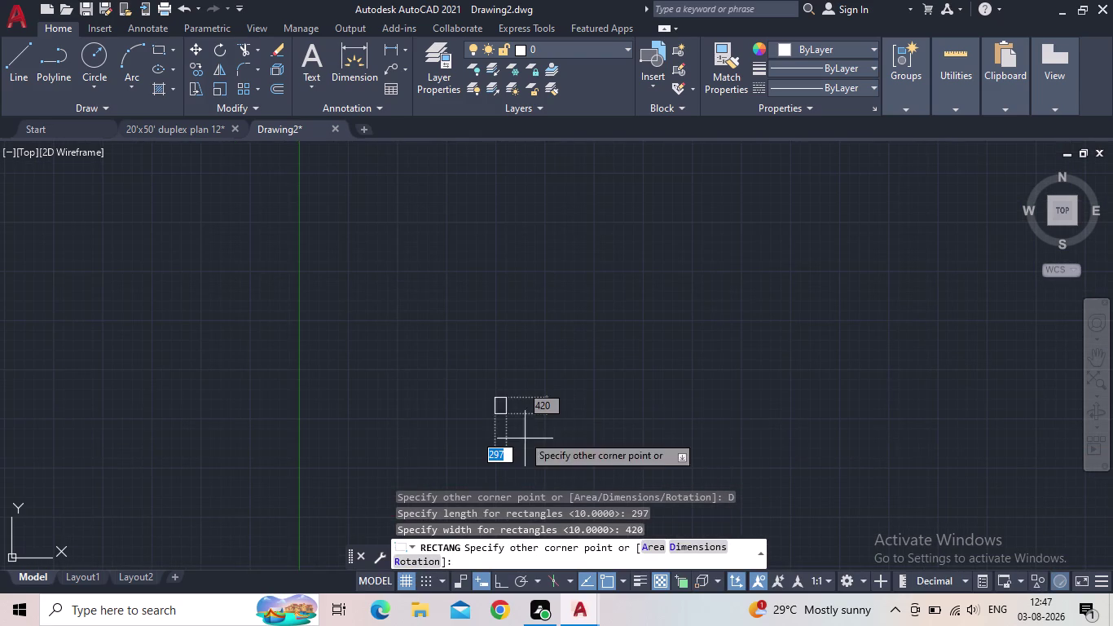
scroll(up, 3)
scroll(up, 3)
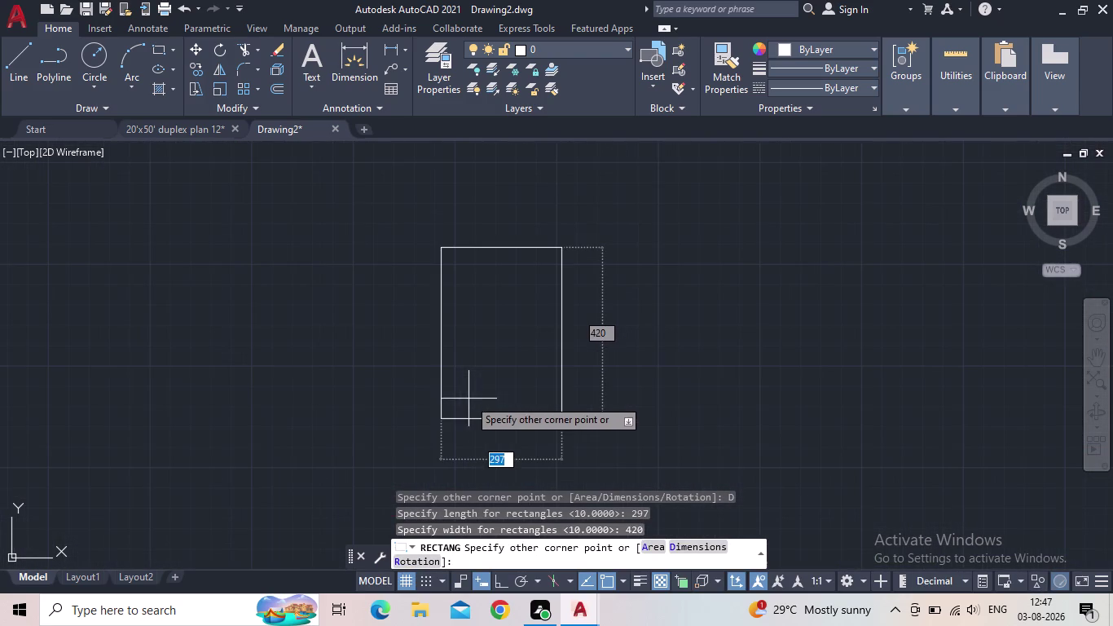
middle_drag(498, 373, 498, 421)
key(Return)
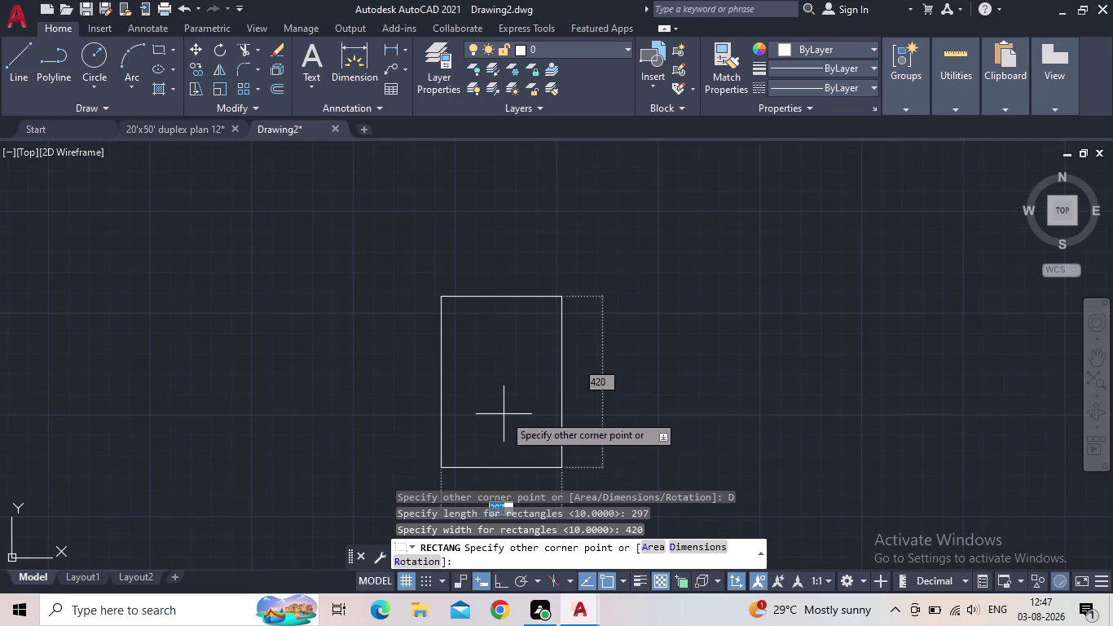
key(Escape)
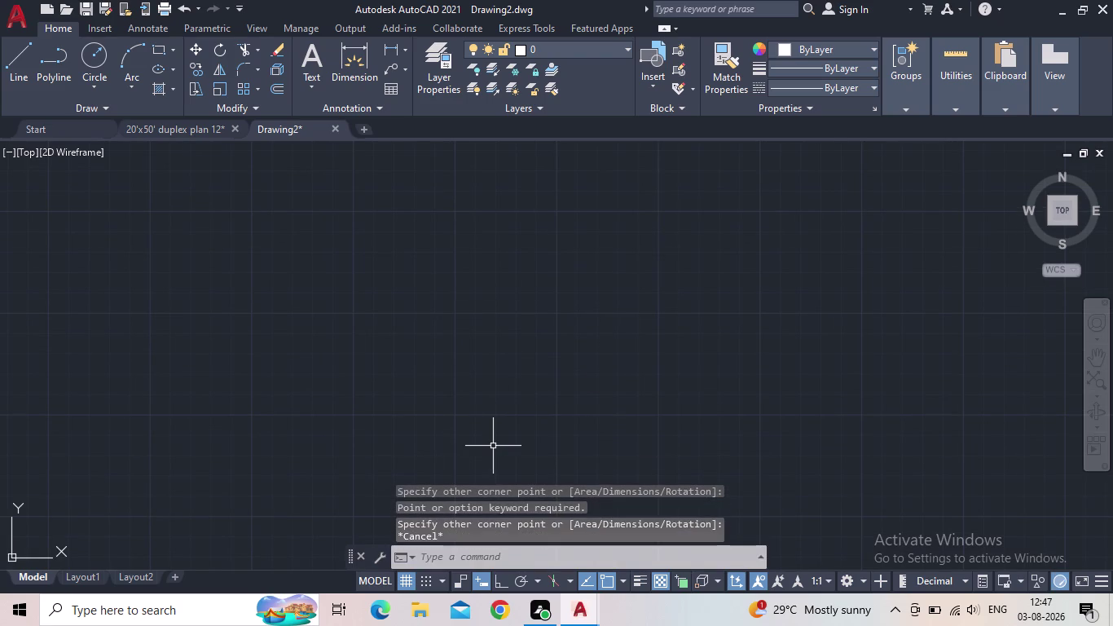
click(157, 46)
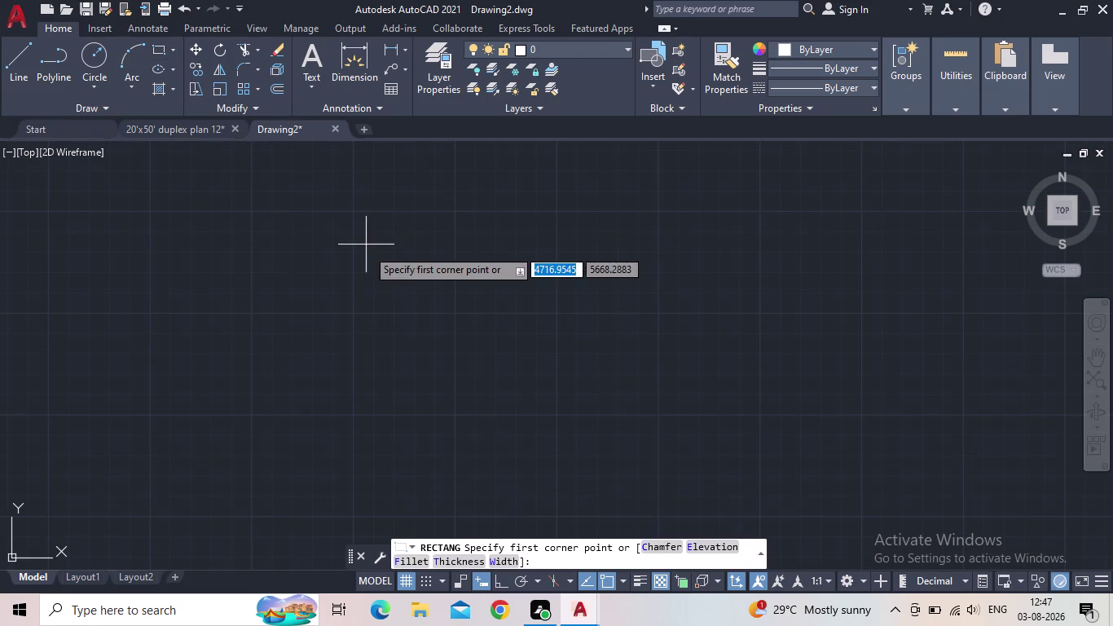
Draw a 297 by 420 rectangle using the Dimensions option.
drag(360, 256, 377, 270)
key(d)
key(Return)
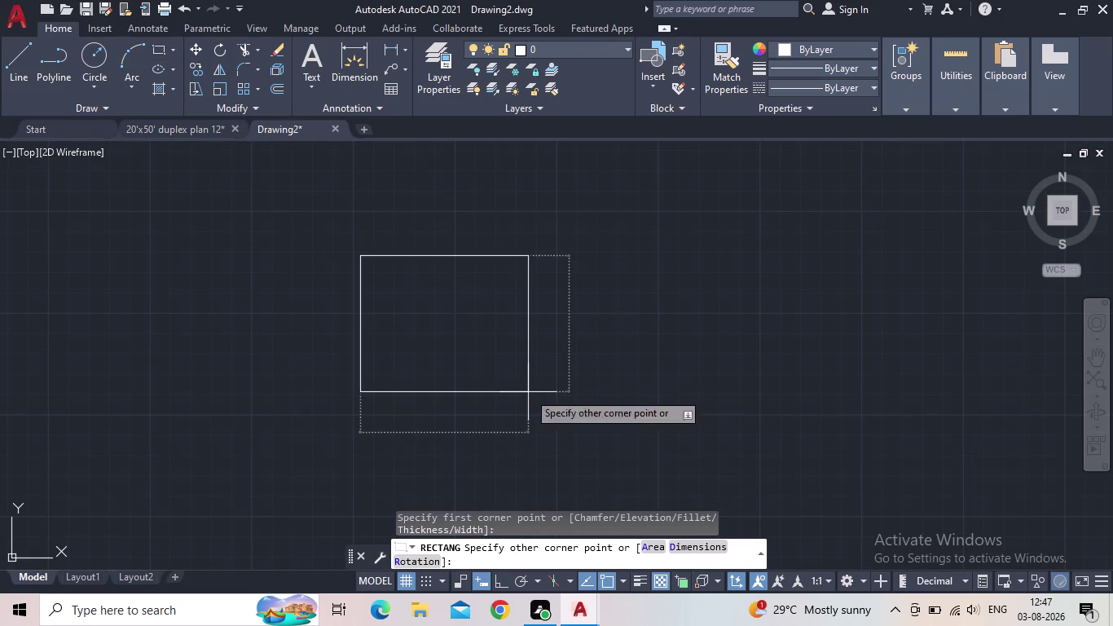
text(297)
key(Return)
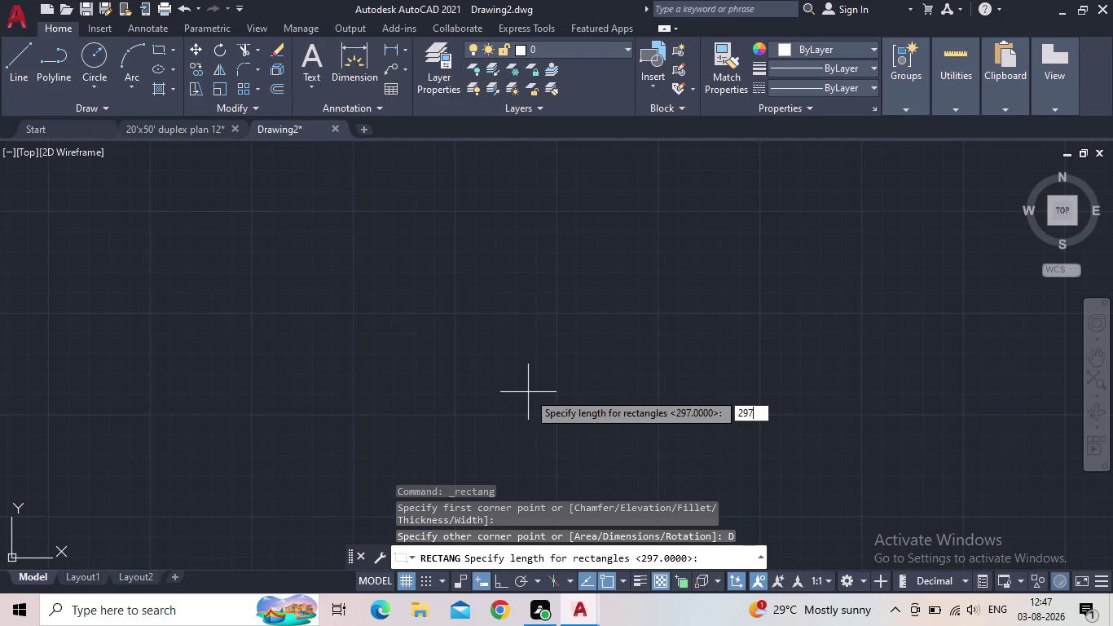
text(420)
key(Return)
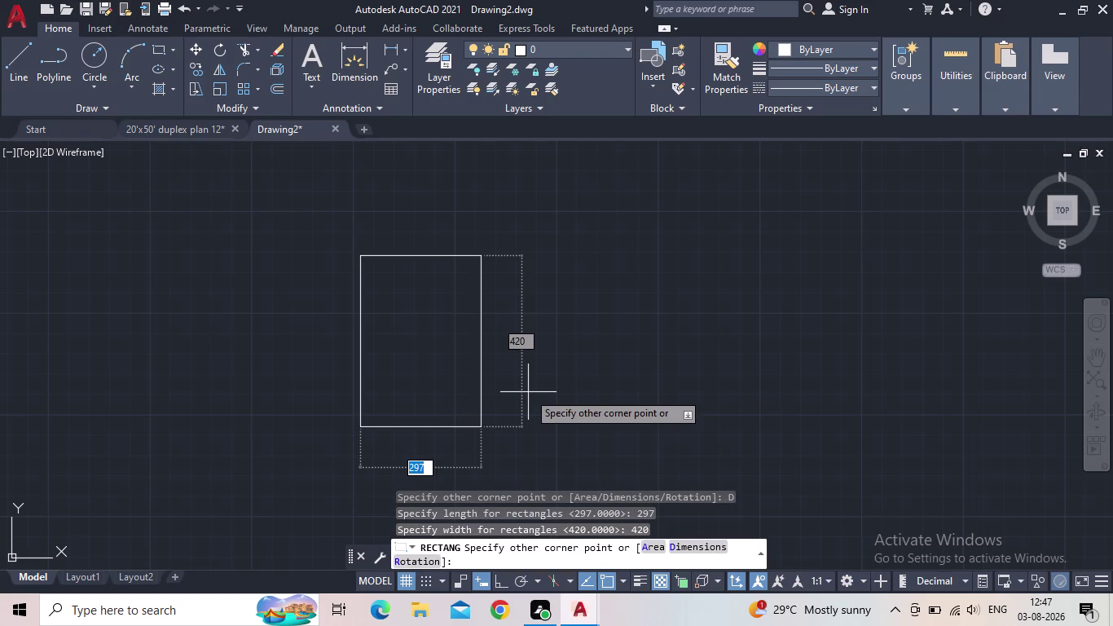
click(528, 392)
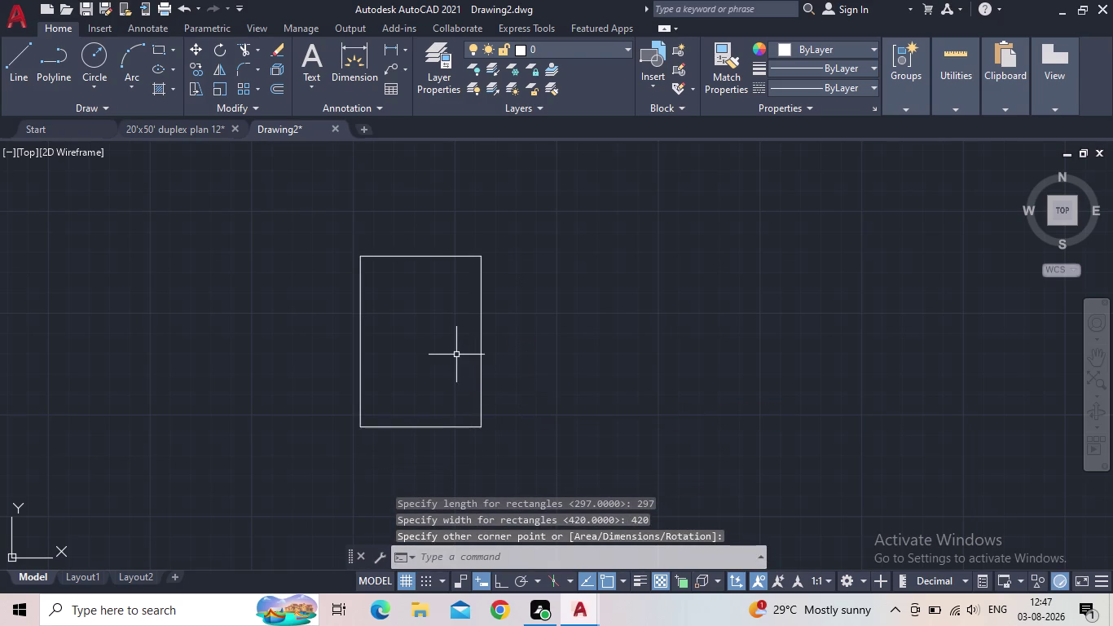
Pan and zoom around the new rectangle, briefly selecting it to check it.
scroll(up, 3)
middle_drag(455, 354, 472, 380)
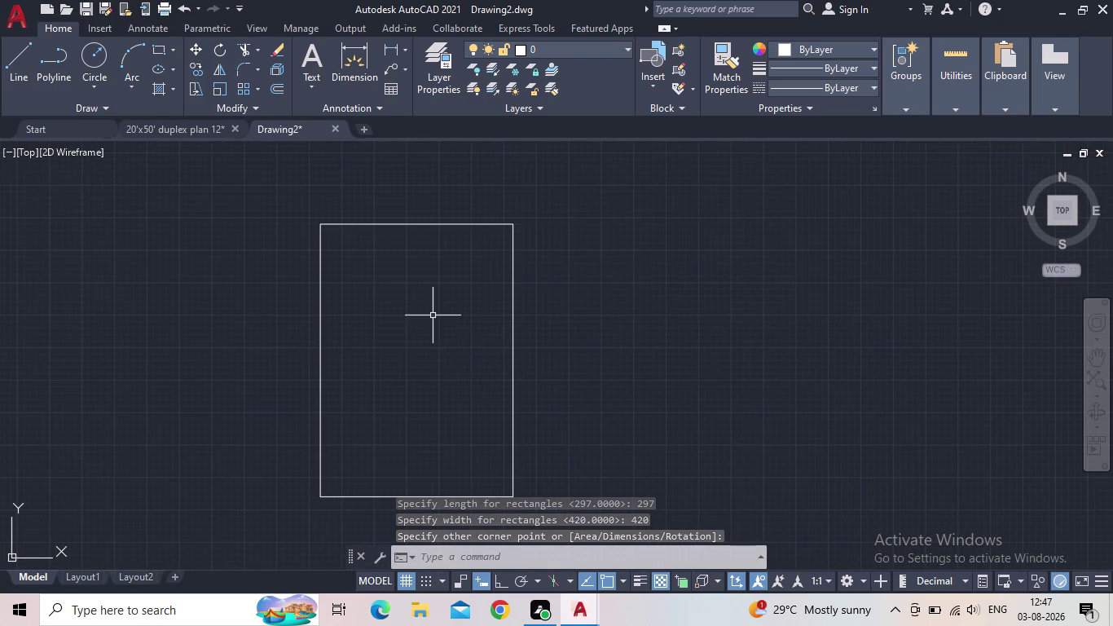
scroll(up, 3)
scroll(down, 3)
middle_drag(677, 355, 550, 383)
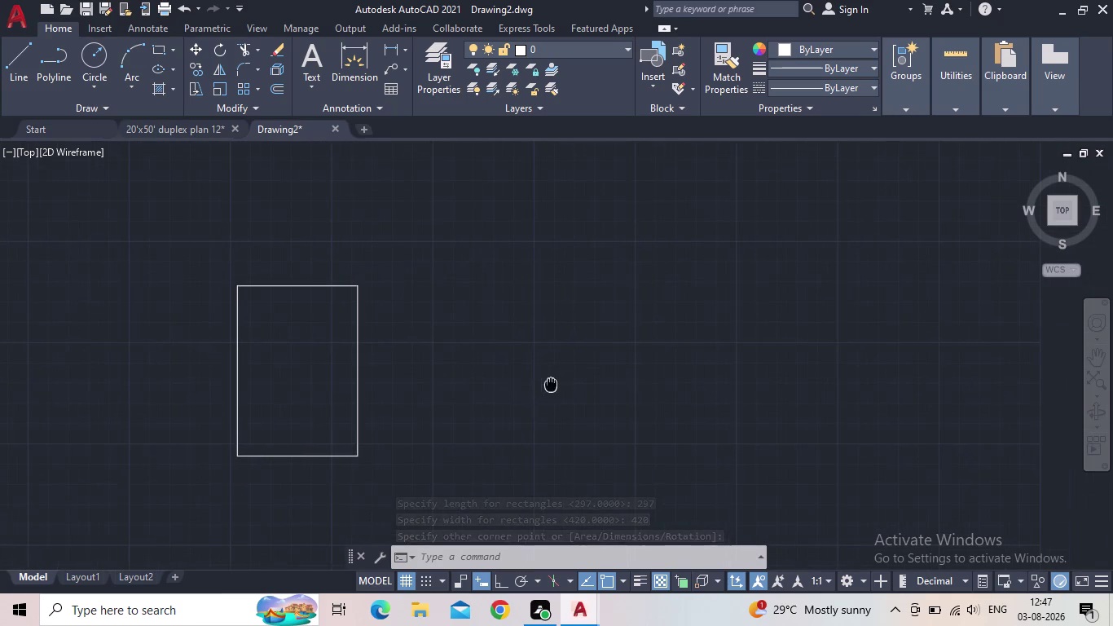
click(292, 457)
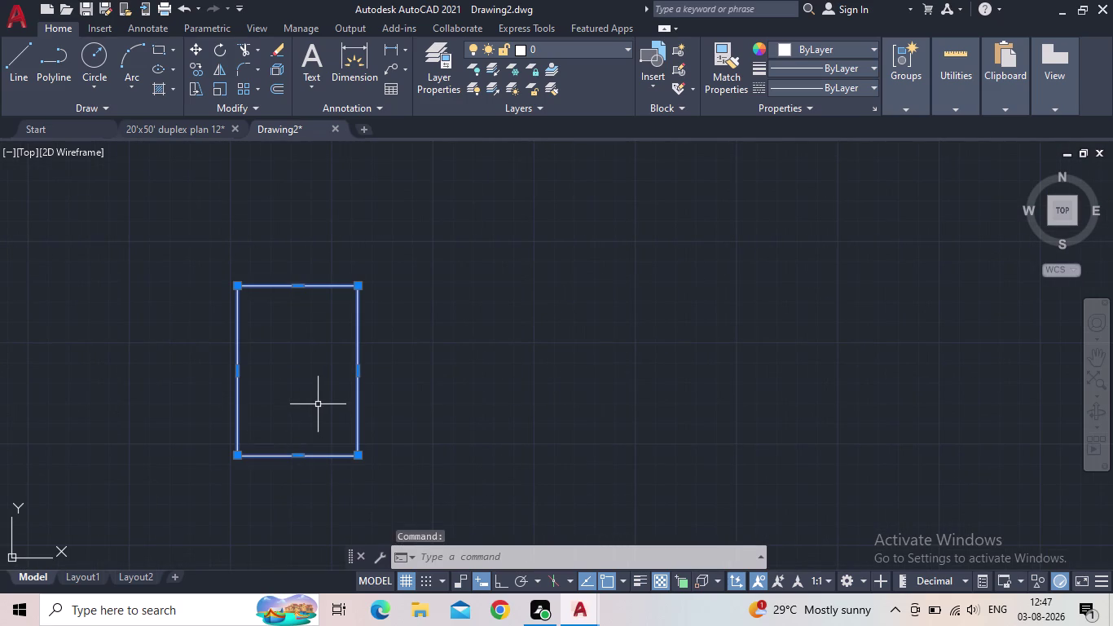
key(Escape)
scroll(up, 3)
scroll(up, 3)
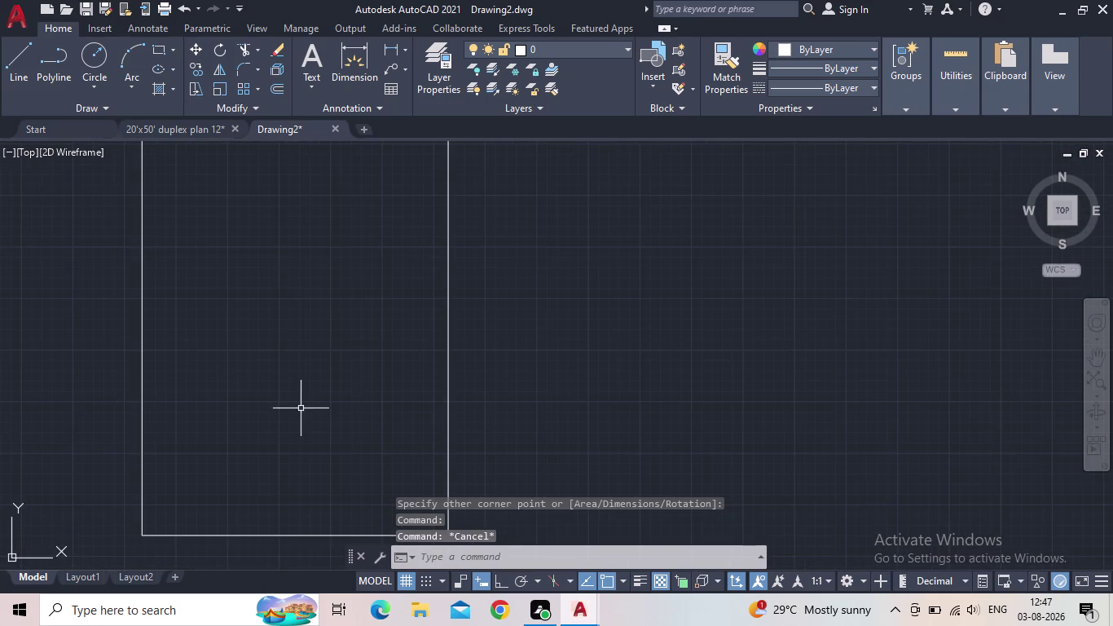
scroll(down, 3)
middle_drag(316, 422, 339, 350)
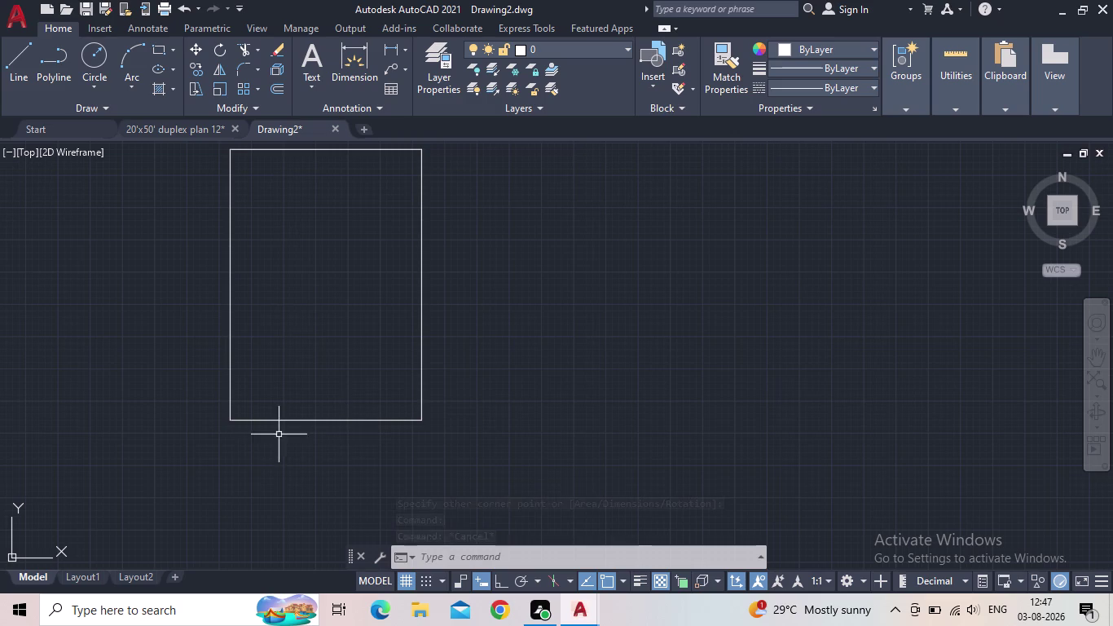
Start and cancel another rectangle with REC, then window-select and deselect the existing one.
text(RE)
text(C)
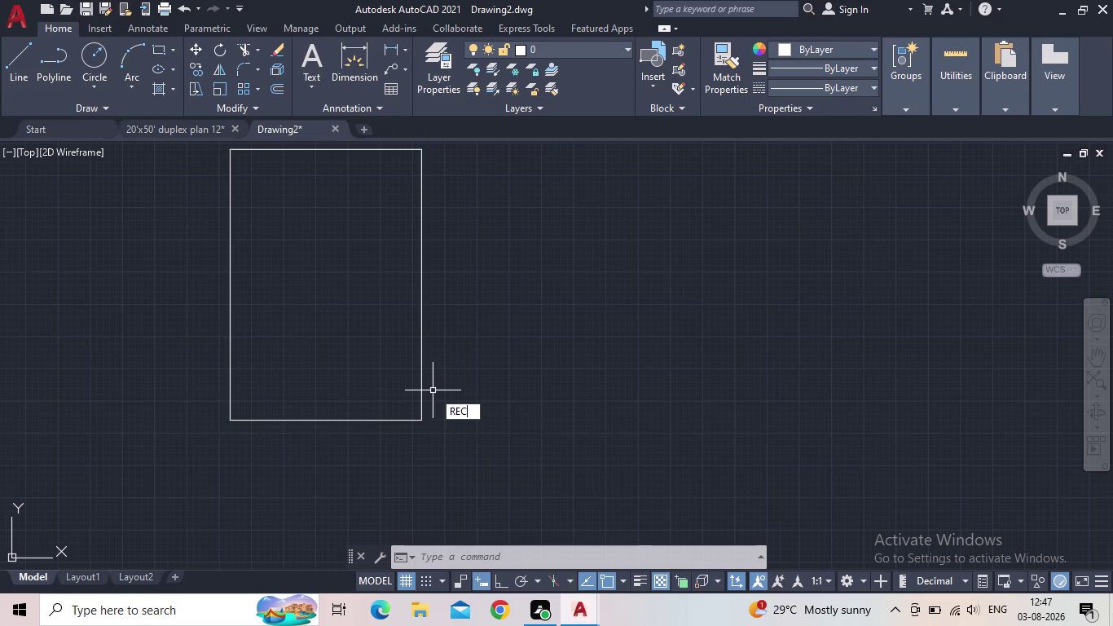
key(space)
scroll(up, 3)
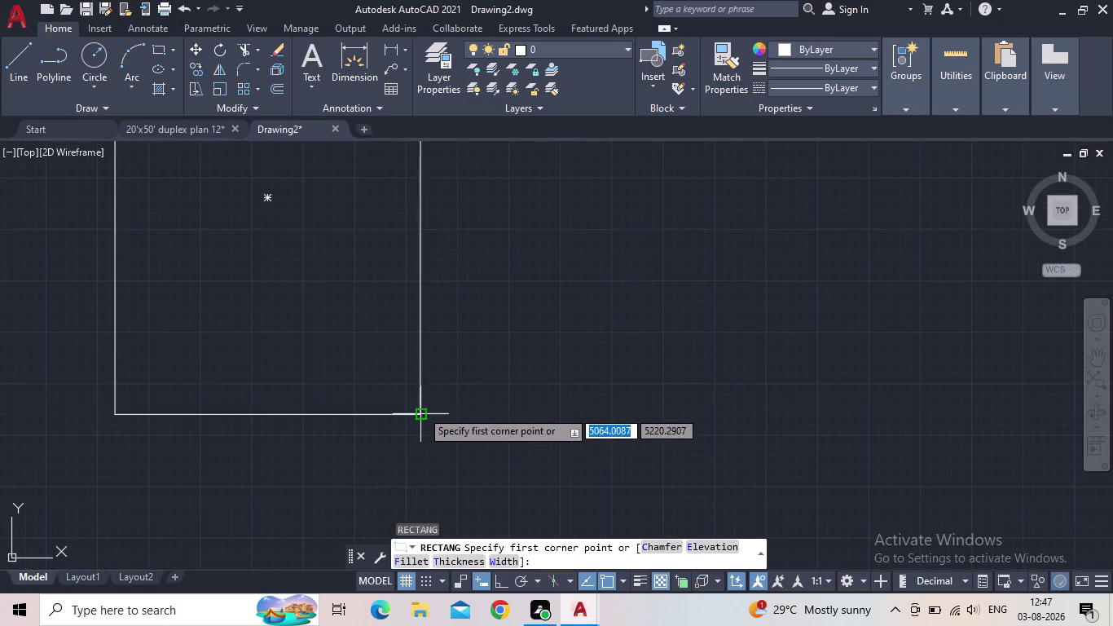
key(Escape)
scroll(down, 3)
middle_click(388, 428)
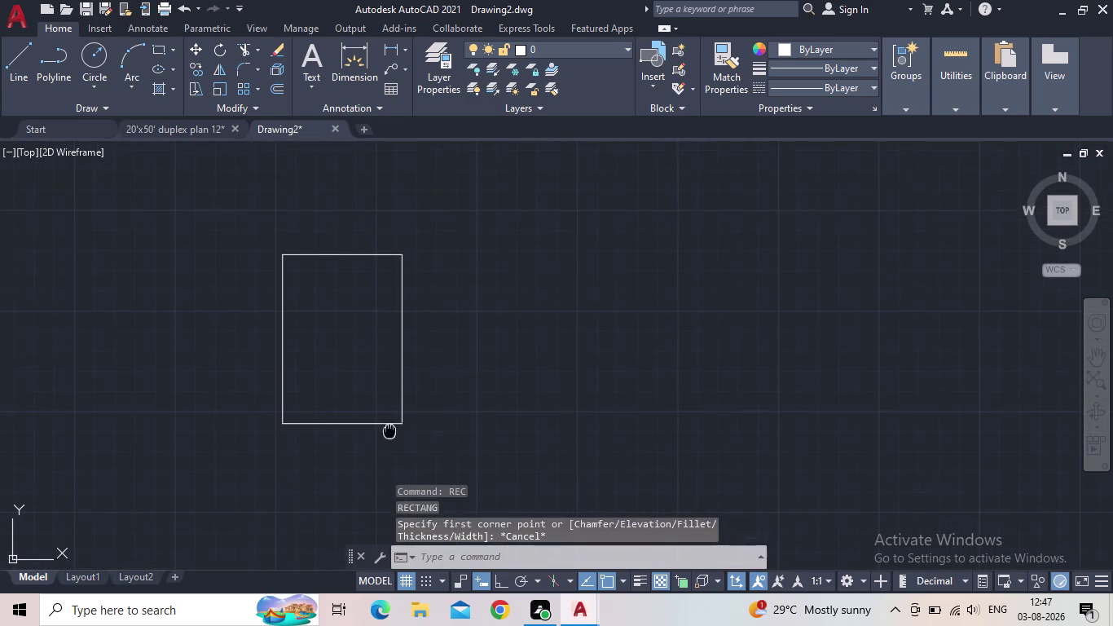
drag(434, 439, 401, 422)
click(150, 238)
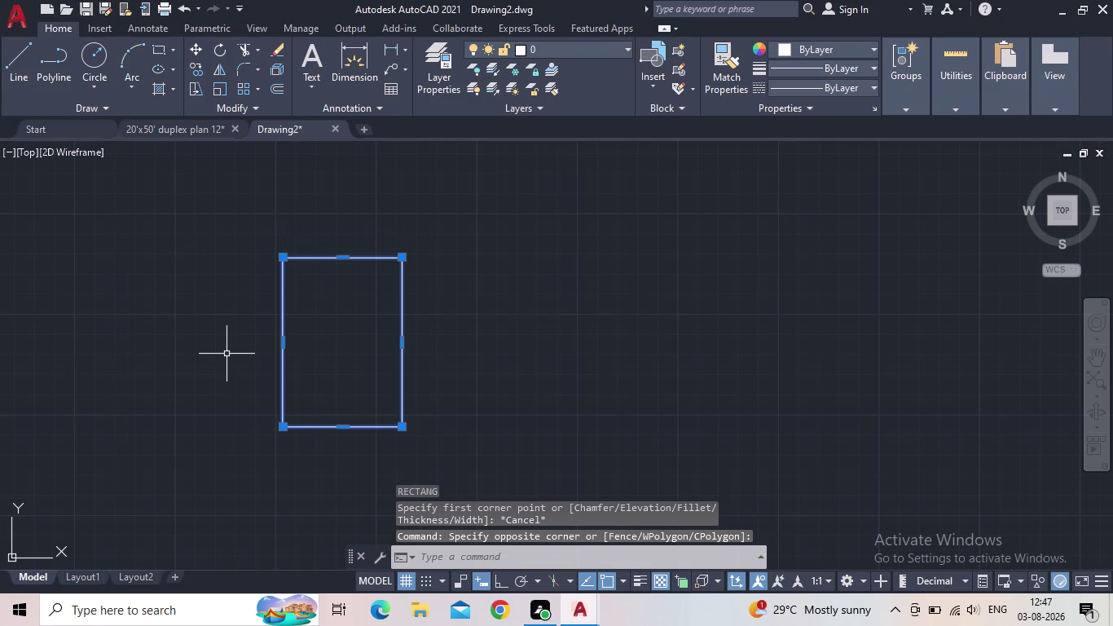
key(Escape)
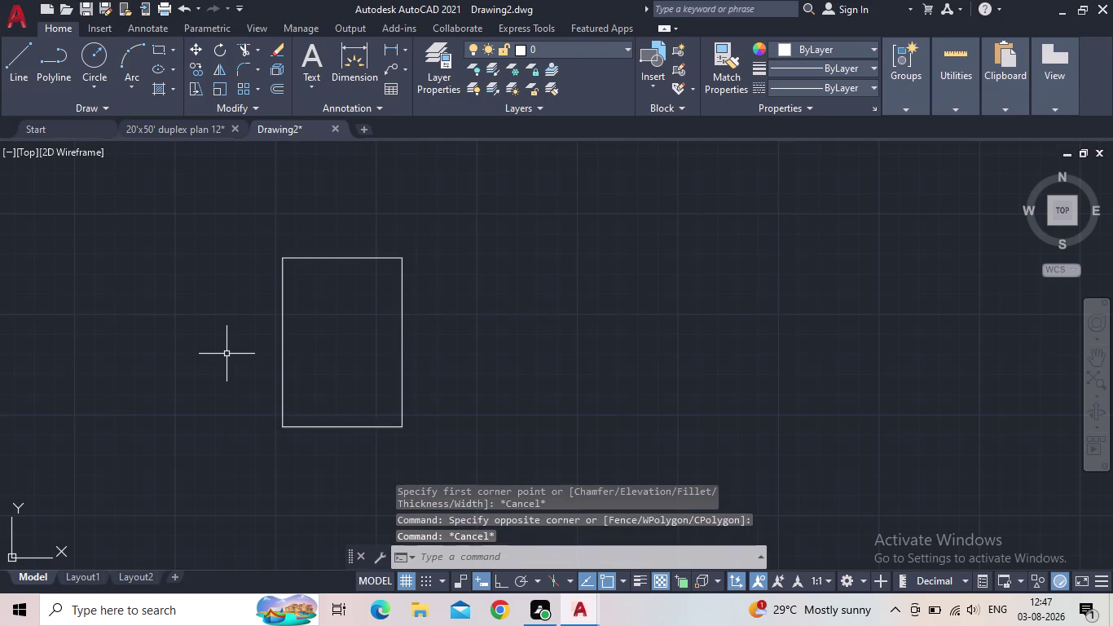
Position the rectangle comfortably in view and paste the copied floor plans.
scroll(down, 3)
middle_drag(473, 353, 388, 384)
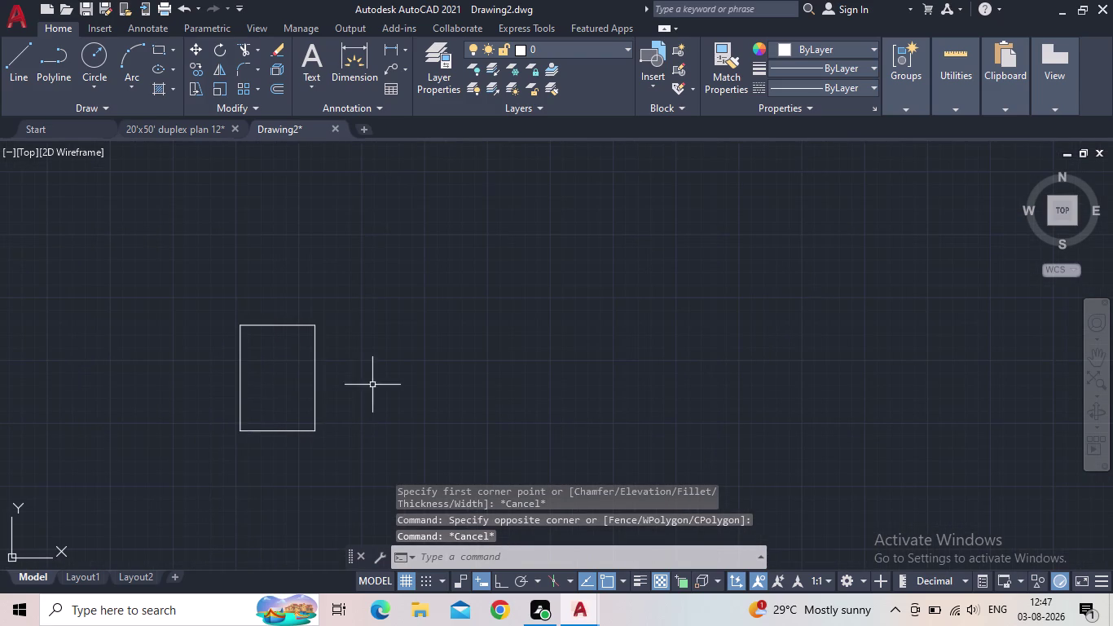
scroll(up, 3)
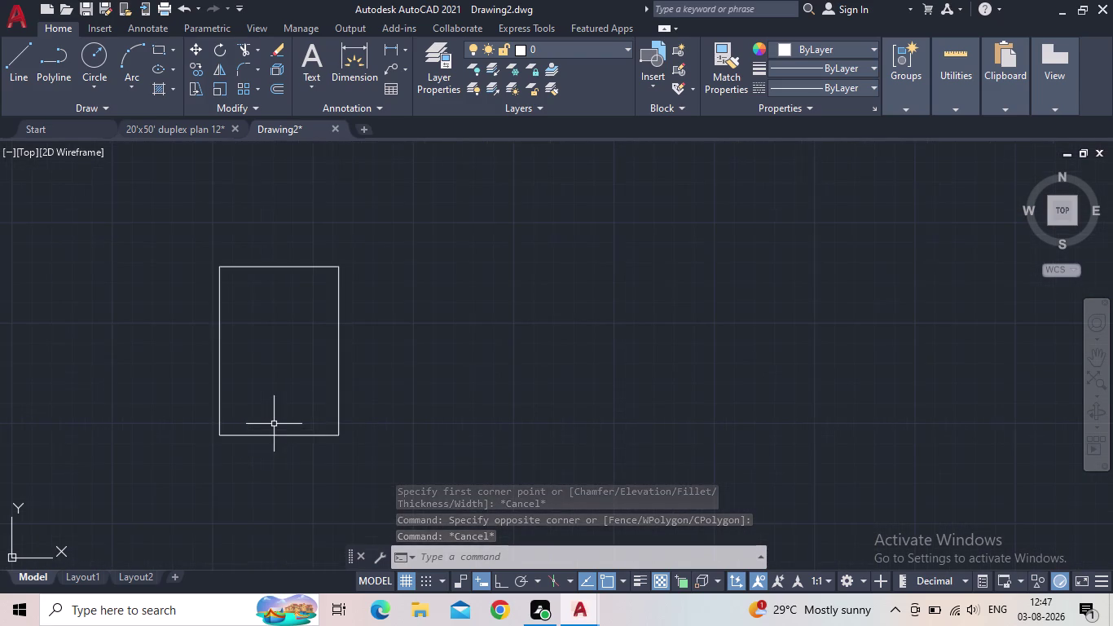
scroll(up, 3)
scroll(down, 3)
middle_drag(419, 373, 476, 354)
scroll(up, 3)
middle_drag(479, 348, 462, 397)
scroll(down, 3)
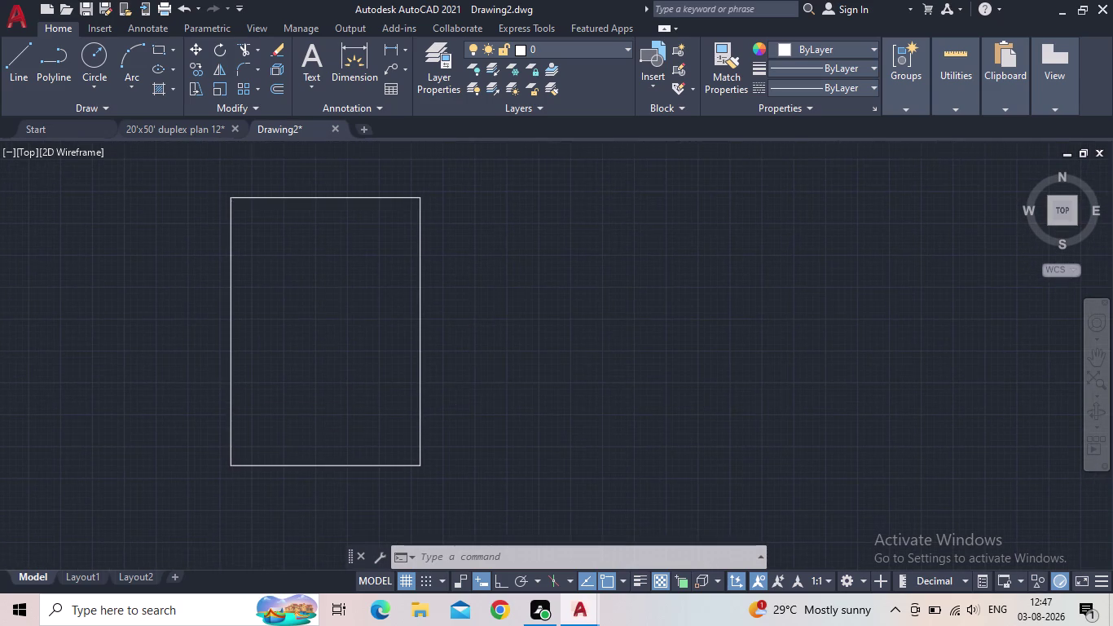
middle_drag(471, 395, 398, 391)
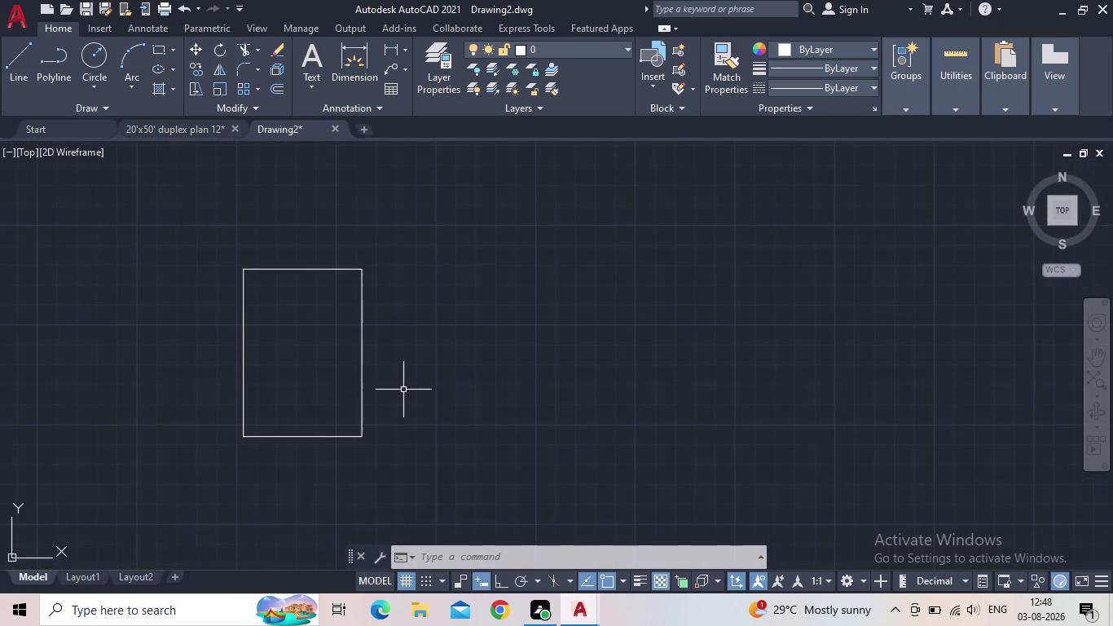
key(ctrl+v)
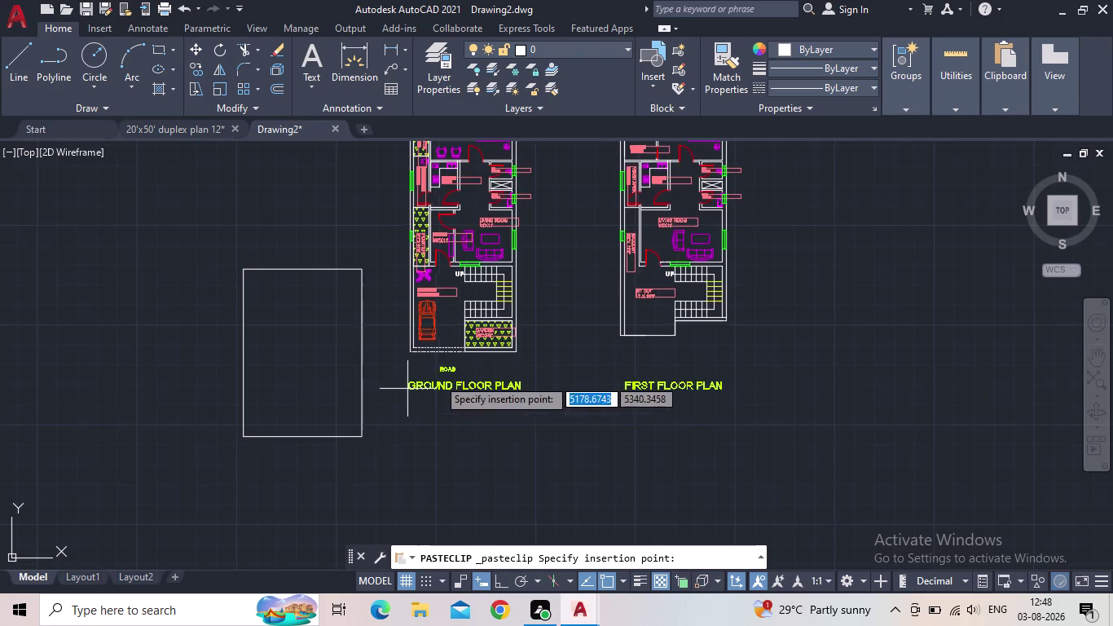
click(584, 447)
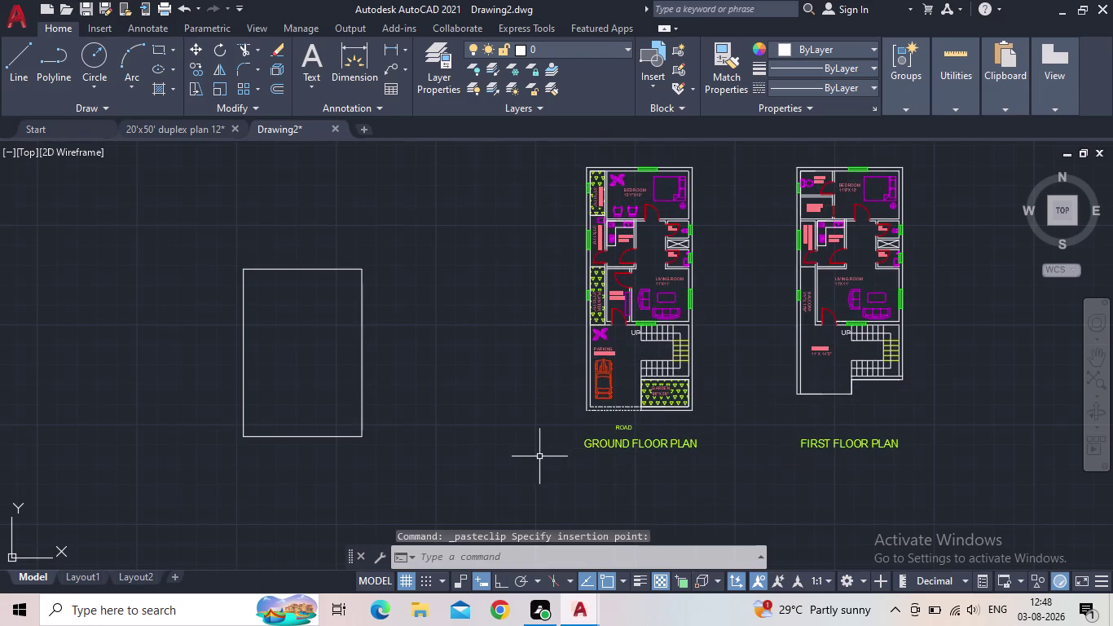
scroll(down, 3)
middle_click(520, 402)
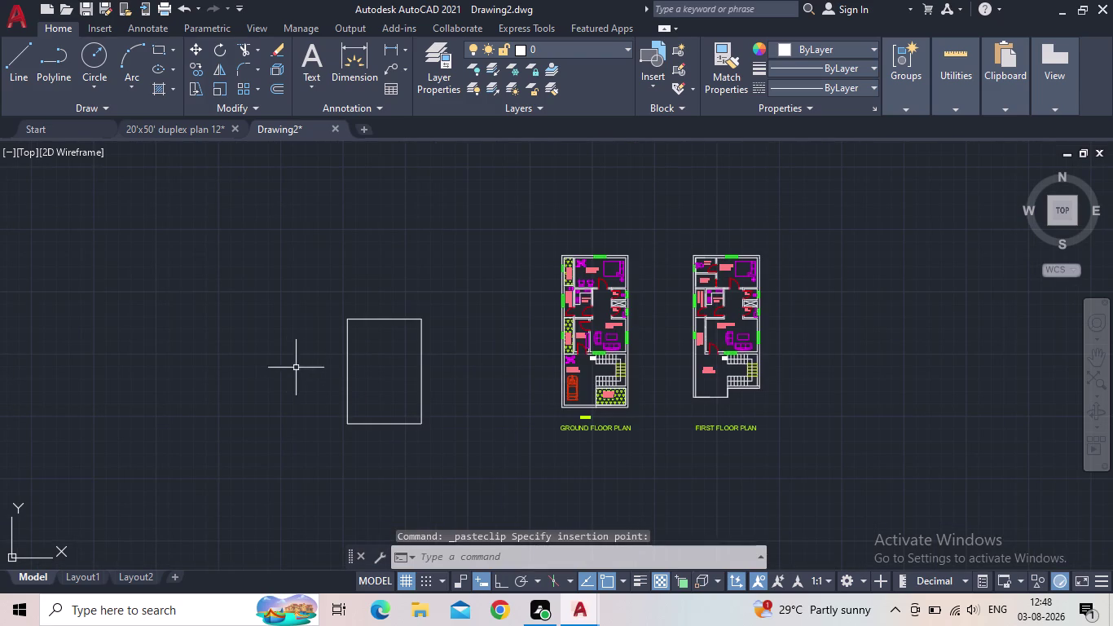
middle_drag(455, 370, 421, 374)
scroll(up, 3)
scroll(down, 3)
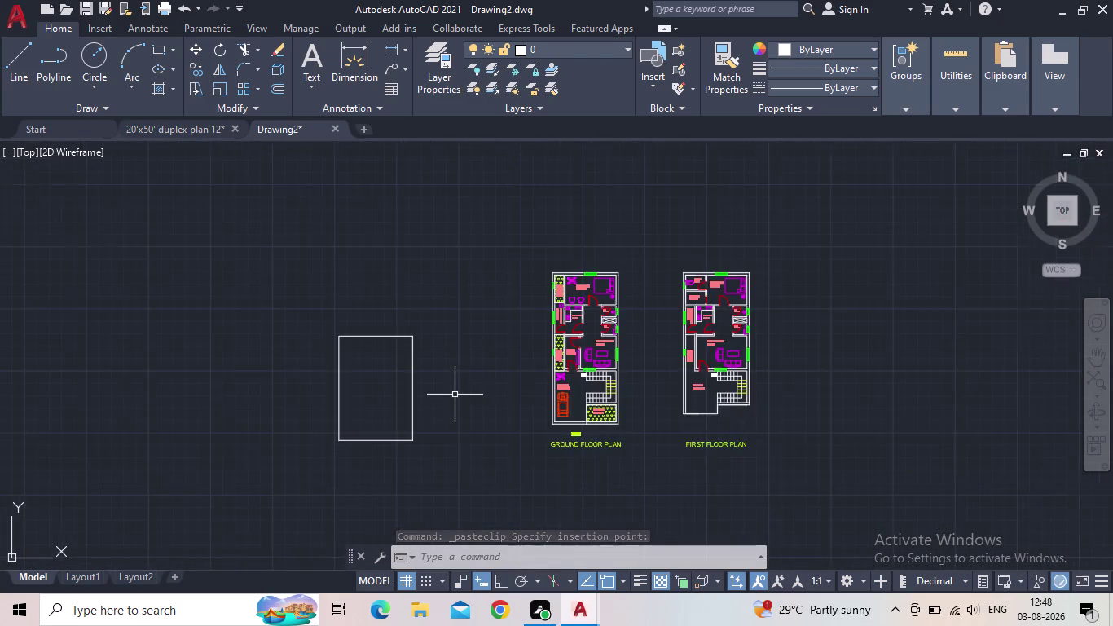
middle_drag(465, 394, 301, 394)
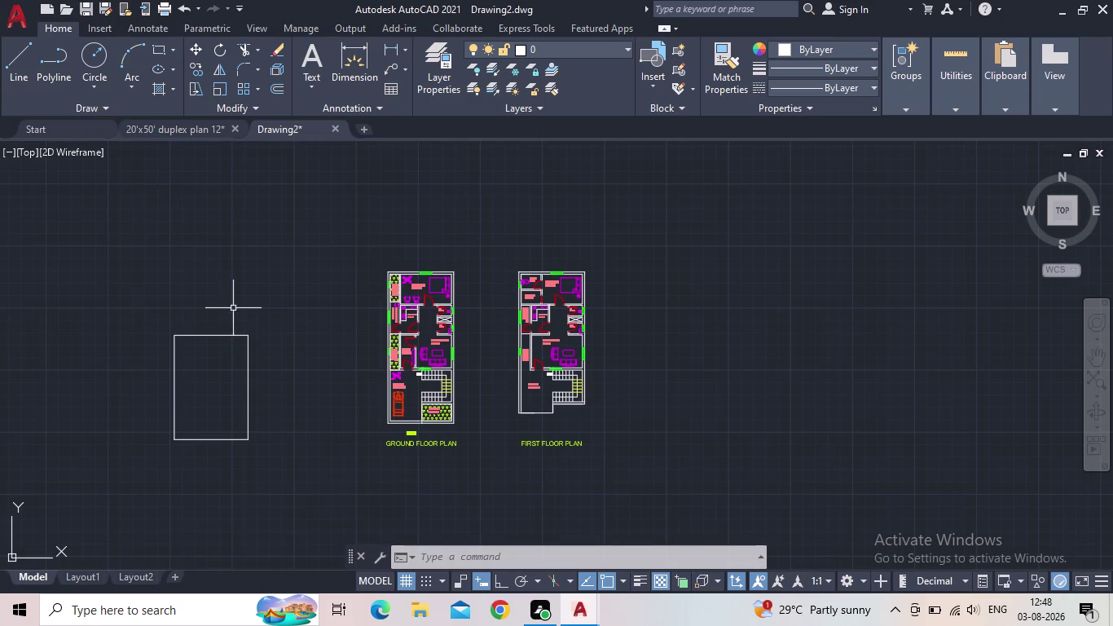
click(162, 48)
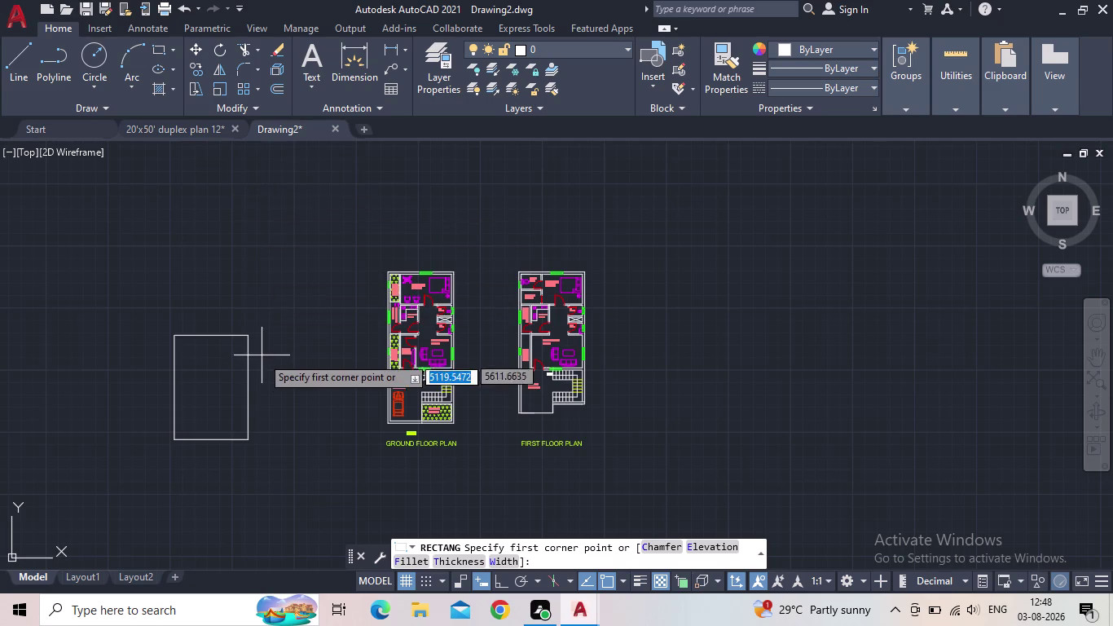
click(312, 268)
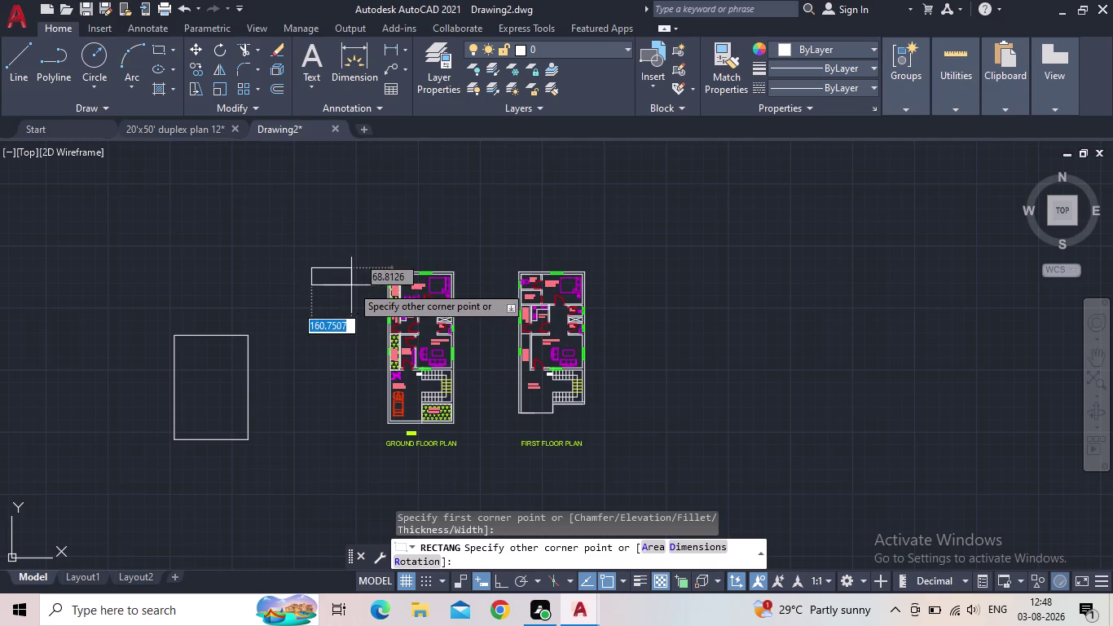
key(Escape)
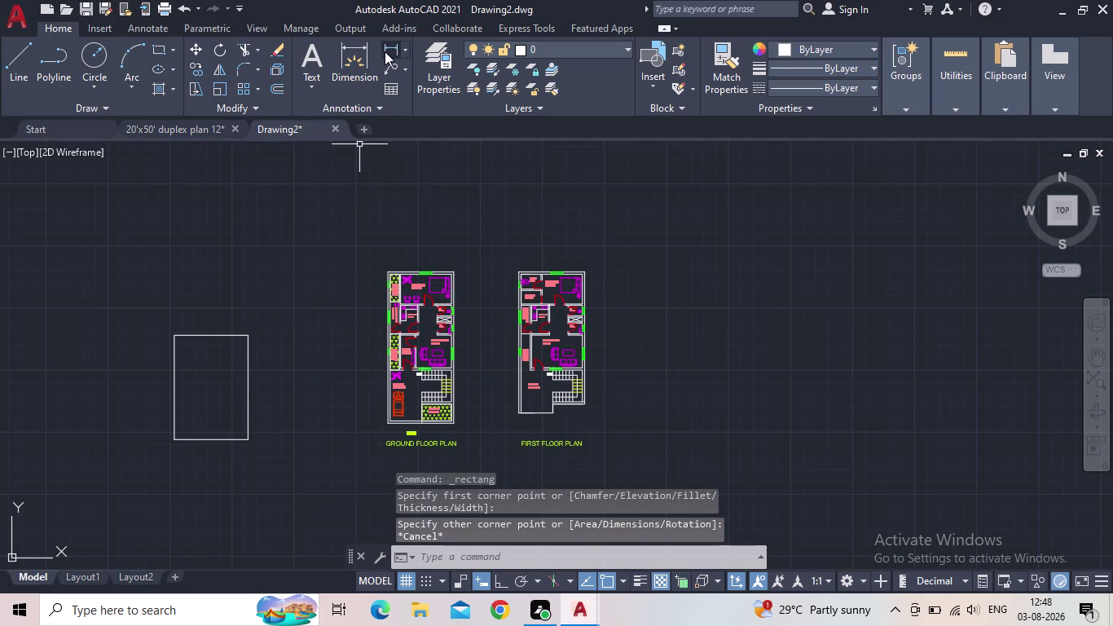
click(385, 51)
scroll(up, 3)
scroll(up, 3)
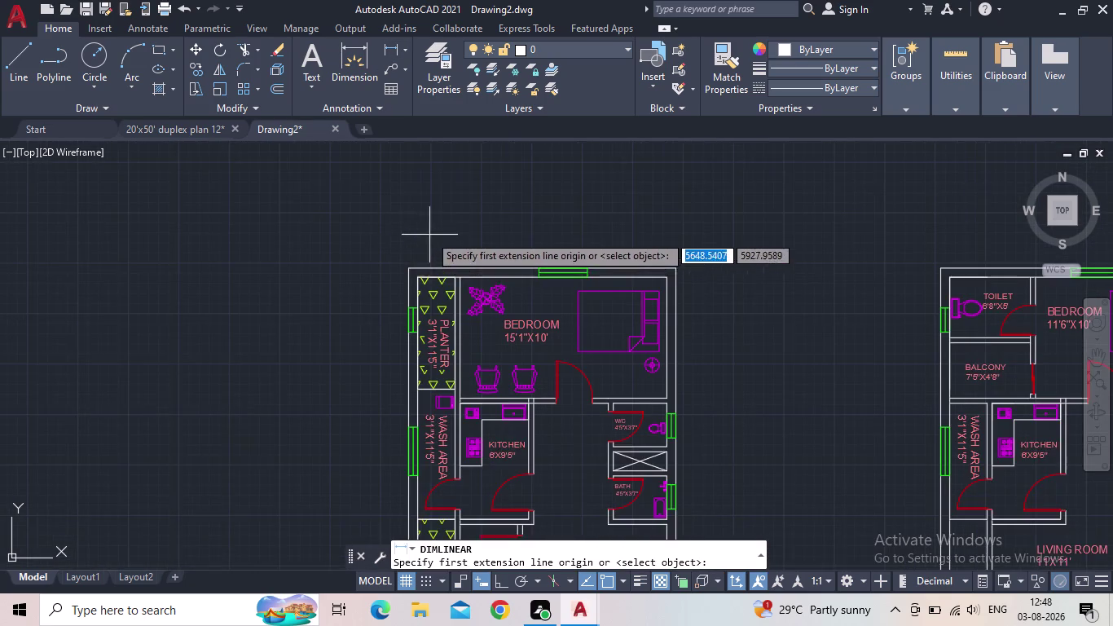
middle_drag(429, 234, 392, 286)
scroll(up, 3)
click(337, 308)
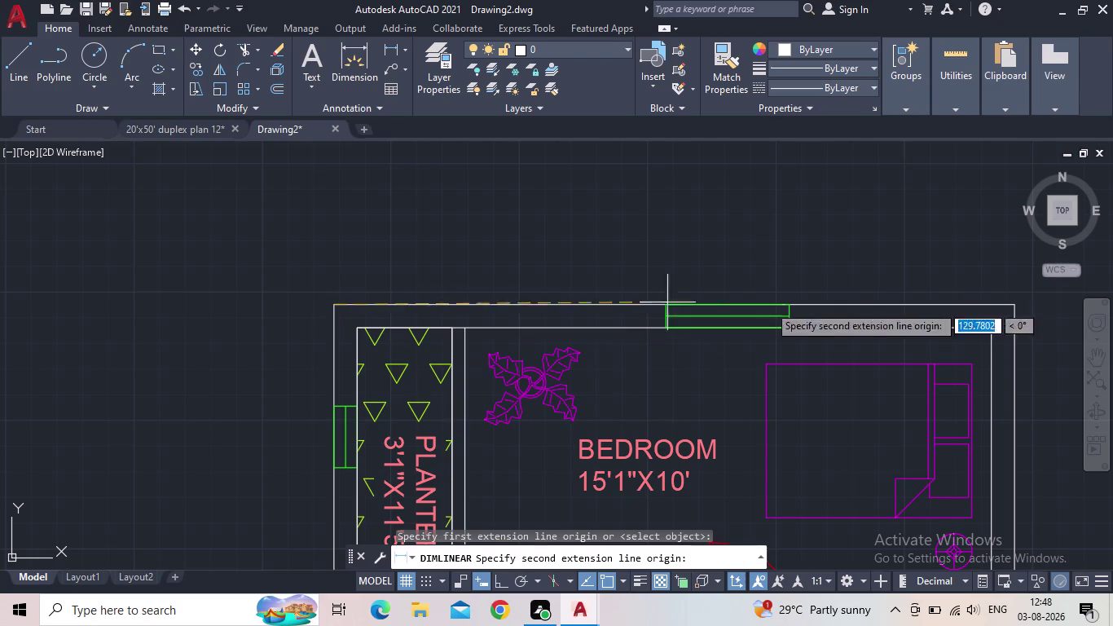
click(1017, 305)
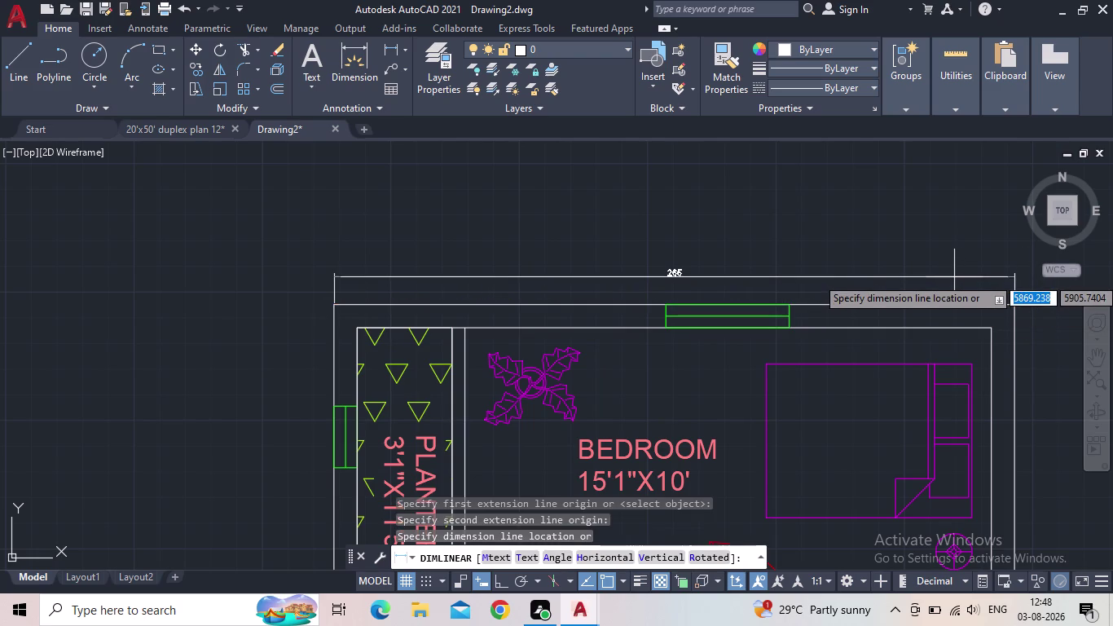
scroll(up, 3)
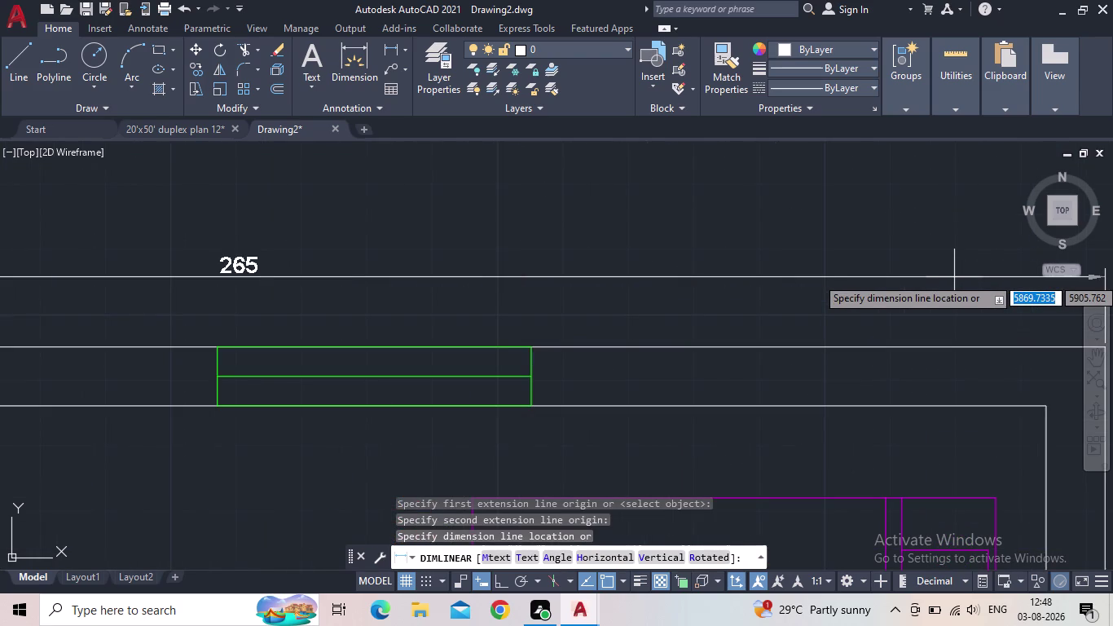
scroll(down, 3)
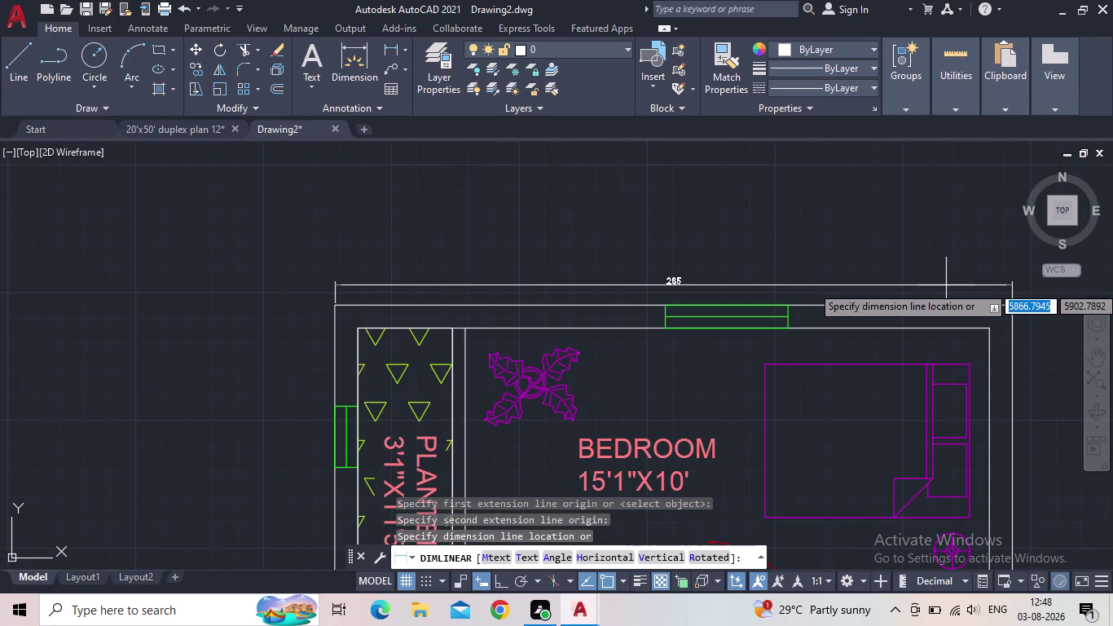
key(Escape)
scroll(down, 3)
middle_drag(934, 298, 731, 240)
scroll(down, 3)
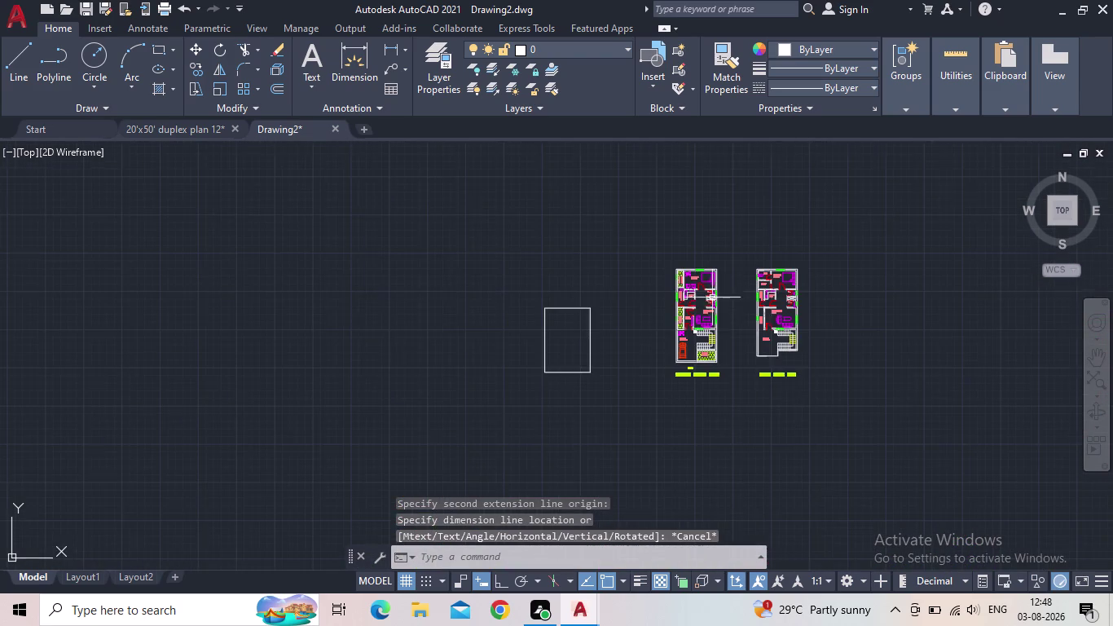
click(608, 407)
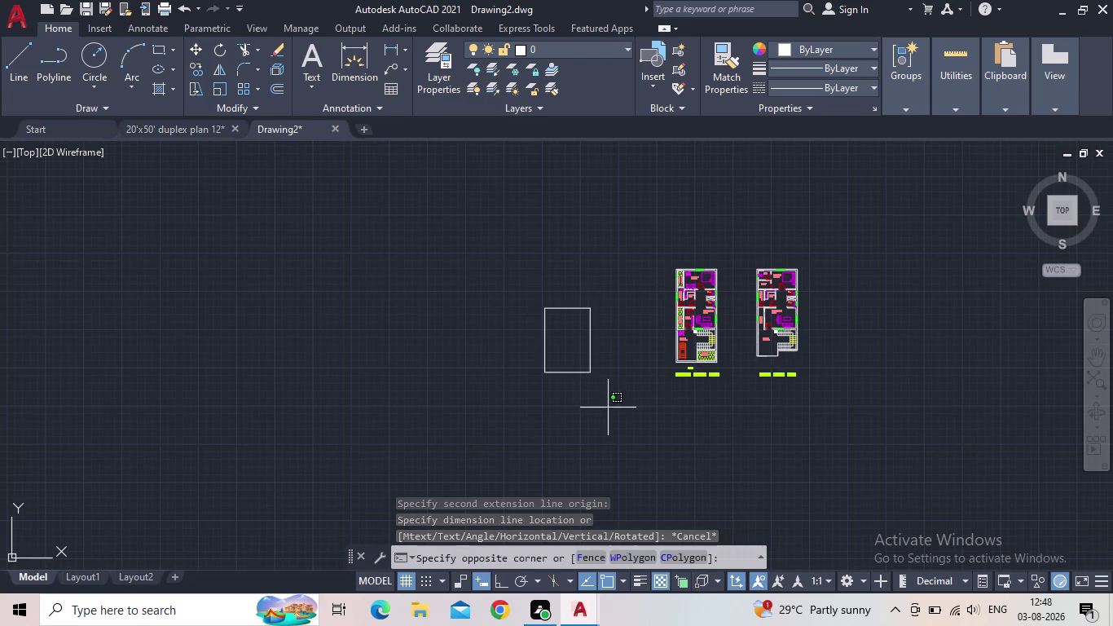
click(458, 260)
Delete the stray rectangle from Drawing2's model space.
key(Escape)
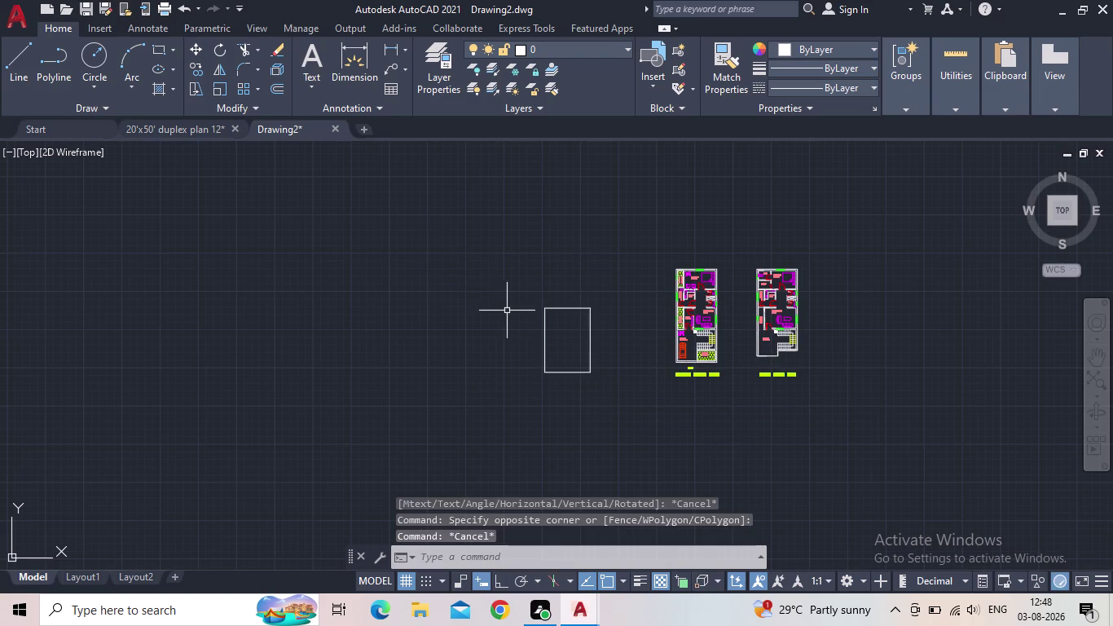
click(610, 388)
click(454, 266)
key(Delete)
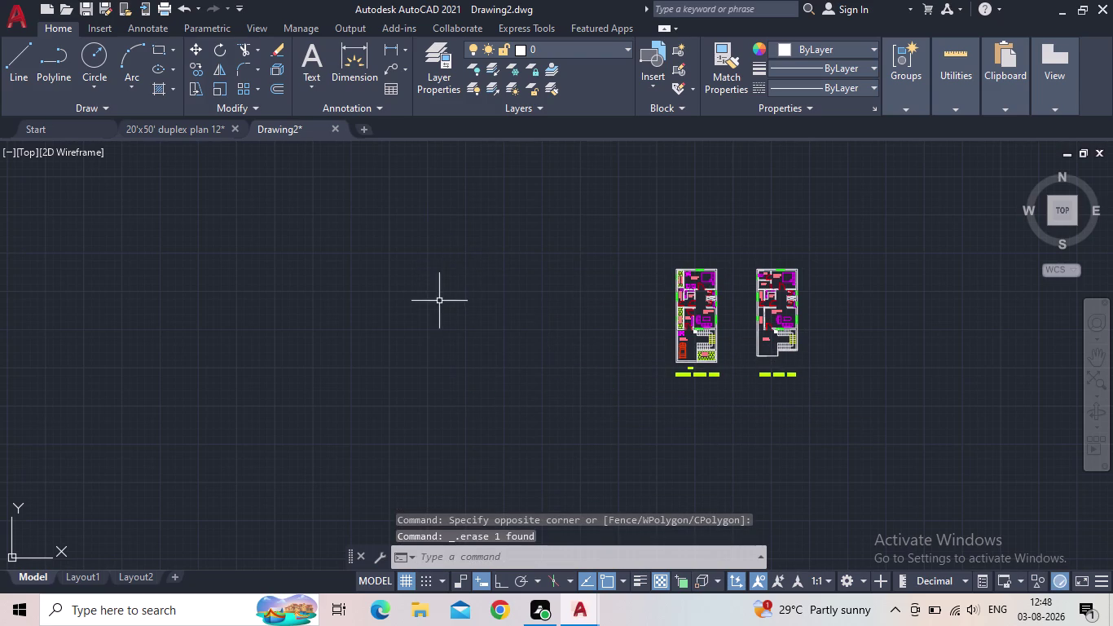
Switch to Layout1 and delete its viewport, leaving a blank sheet.
click(79, 573)
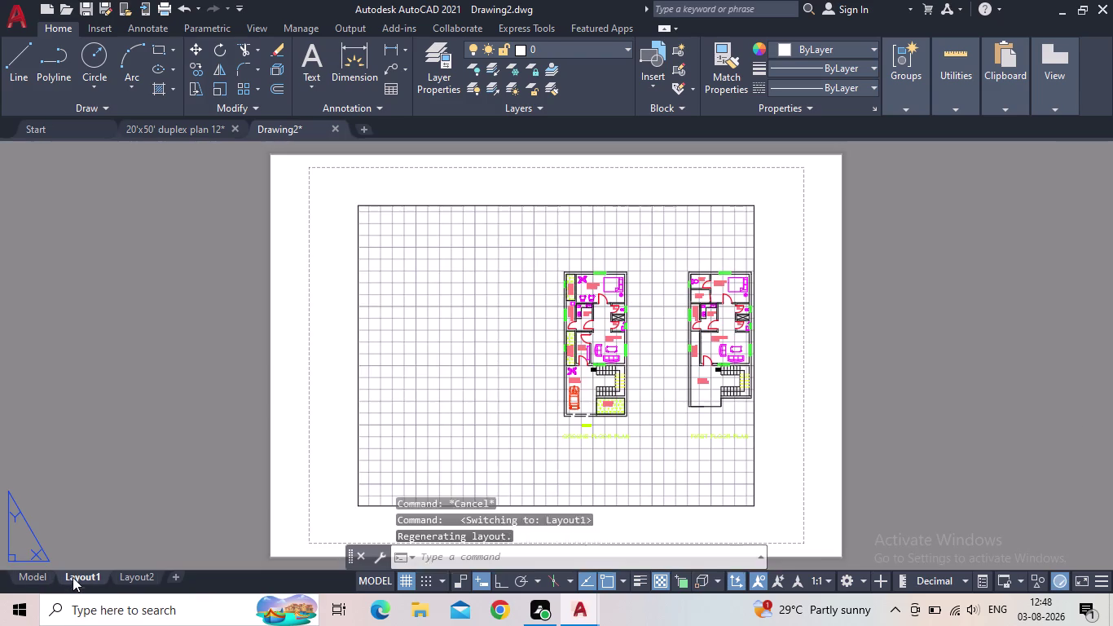
click(486, 345)
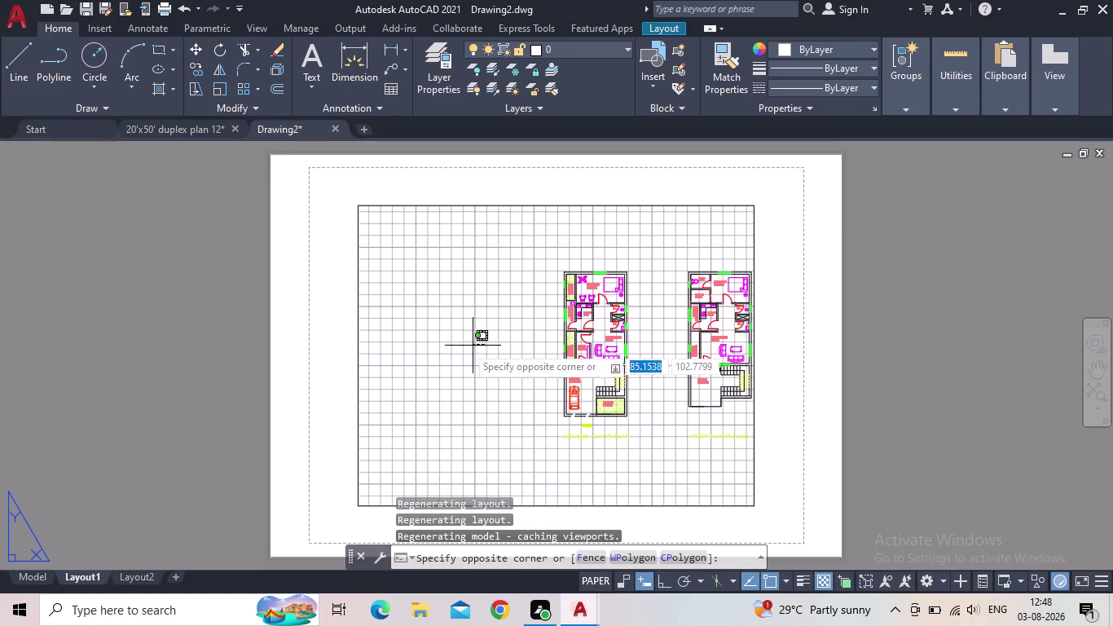
click(433, 349)
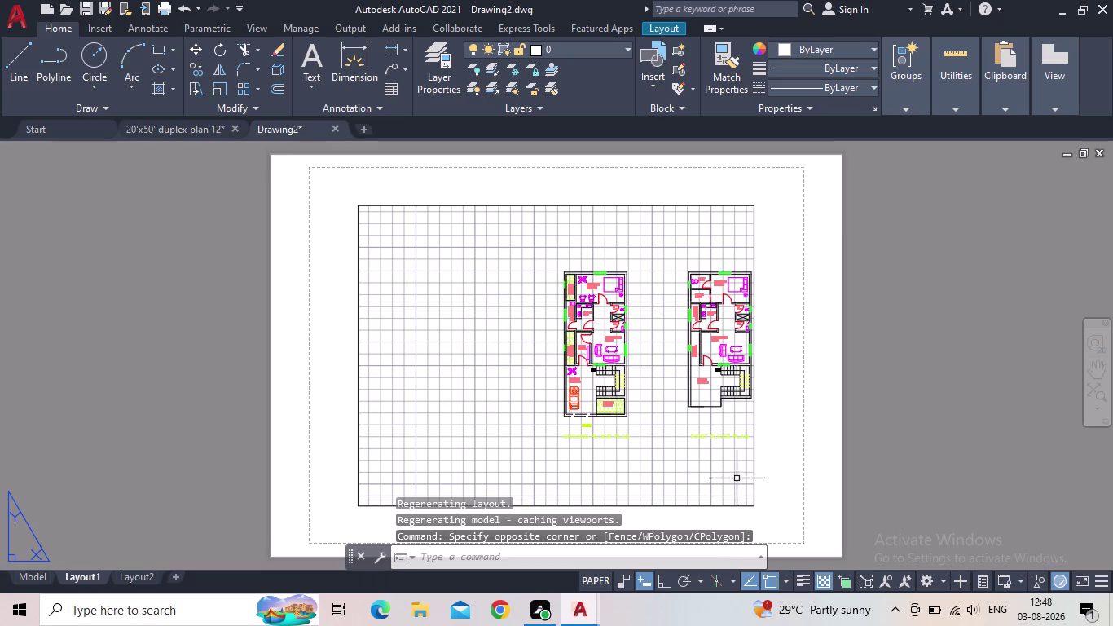
drag(761, 486, 741, 478)
click(684, 454)
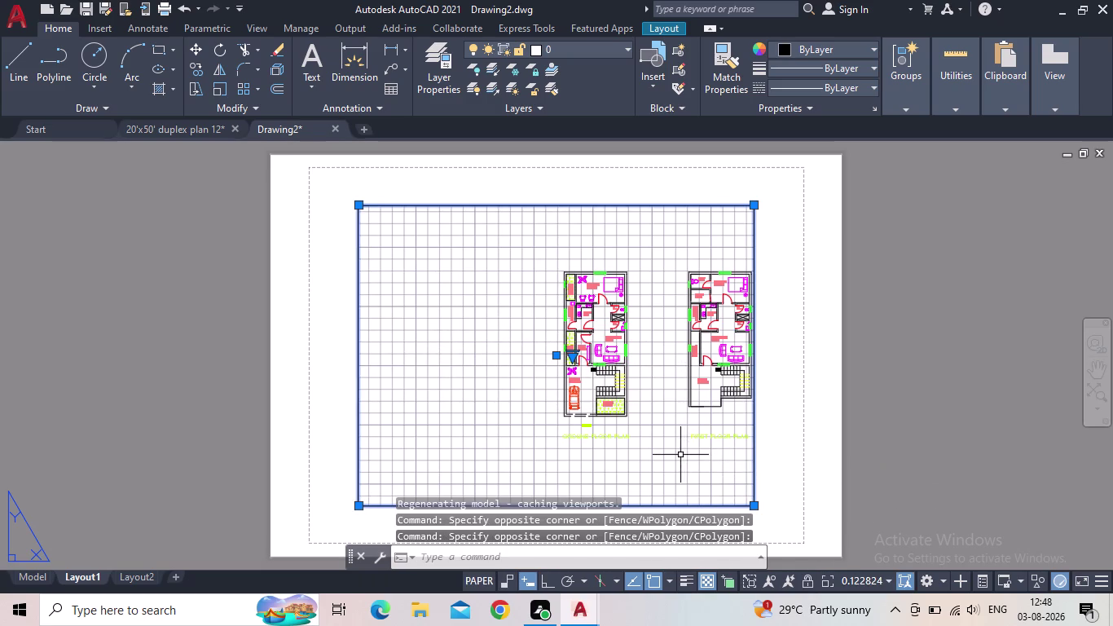
key(Delete)
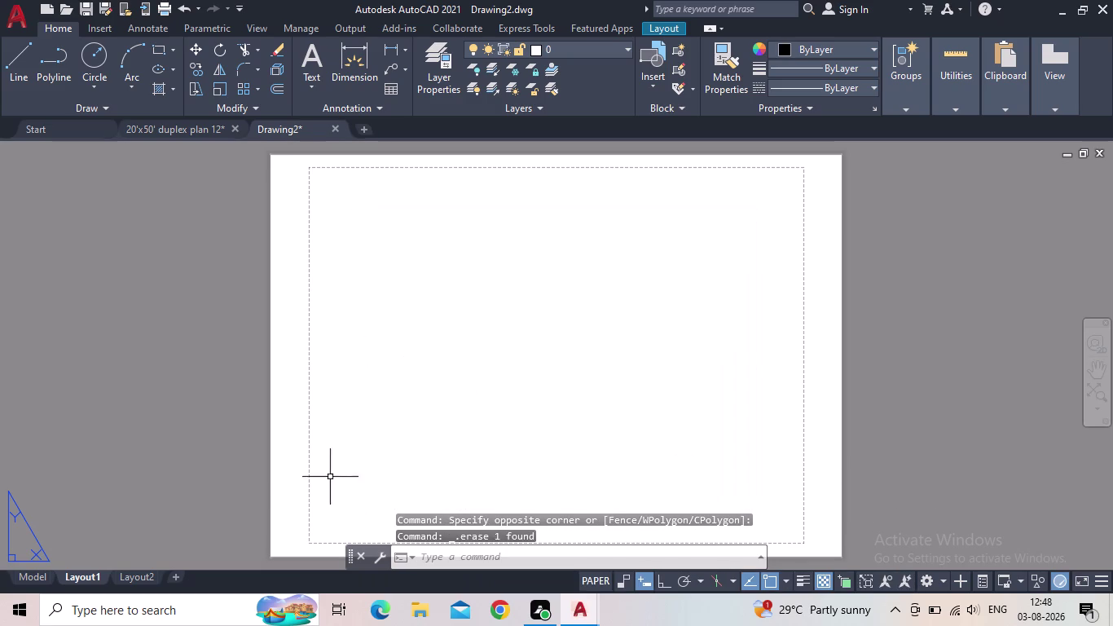
right_click(97, 576)
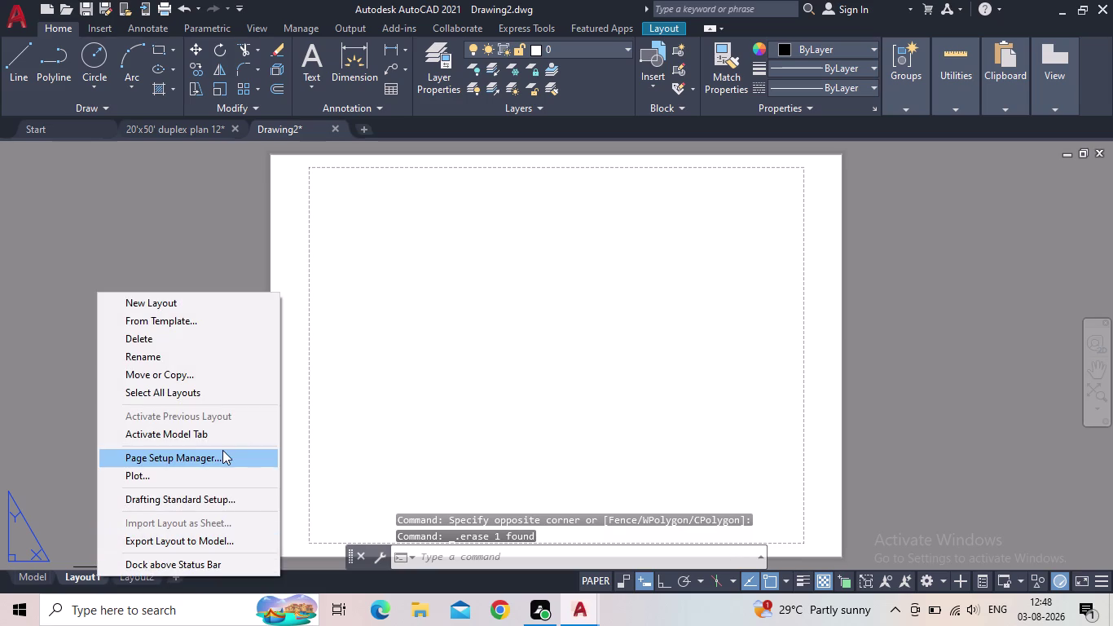
Modify Layout1's page setup to plot with DWG To PDF.pc3 on ISO A4 landscape.
click(223, 451)
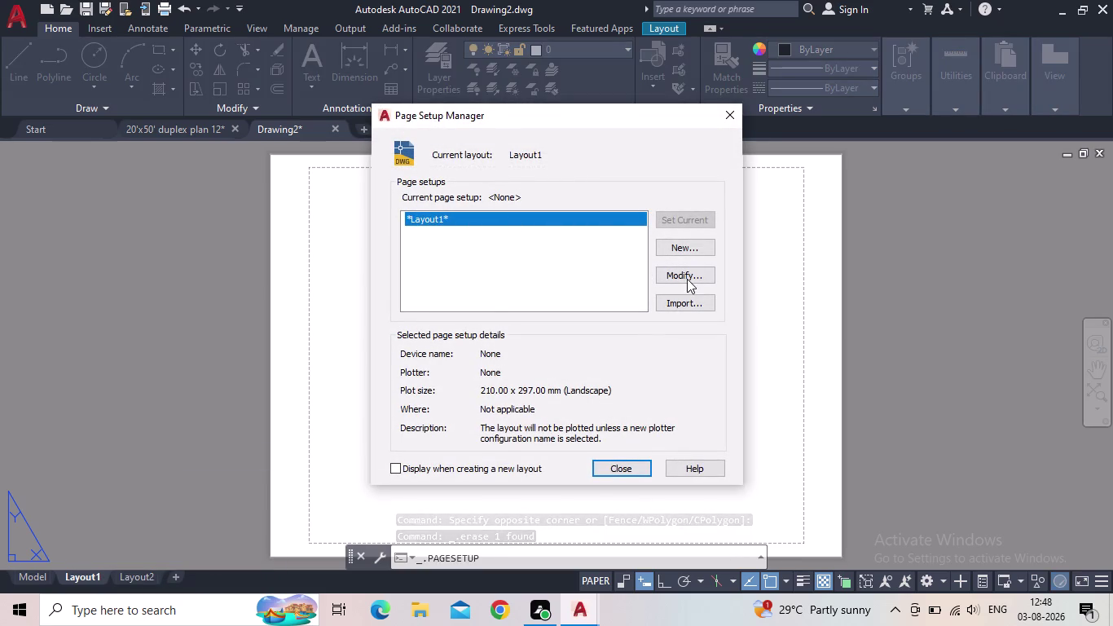
click(687, 277)
click(461, 189)
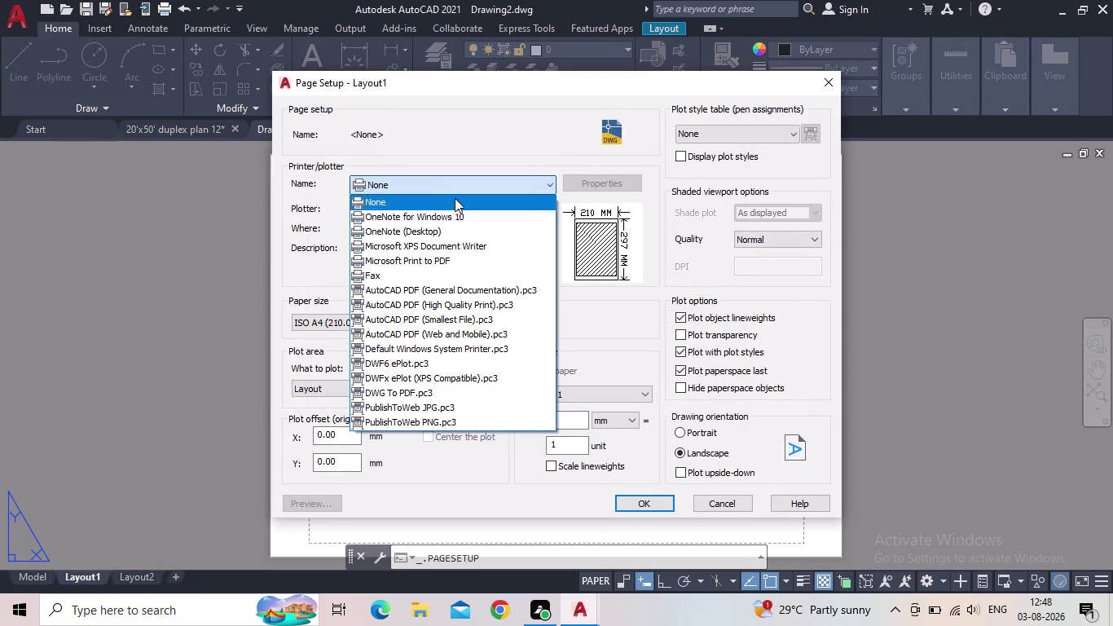
click(421, 398)
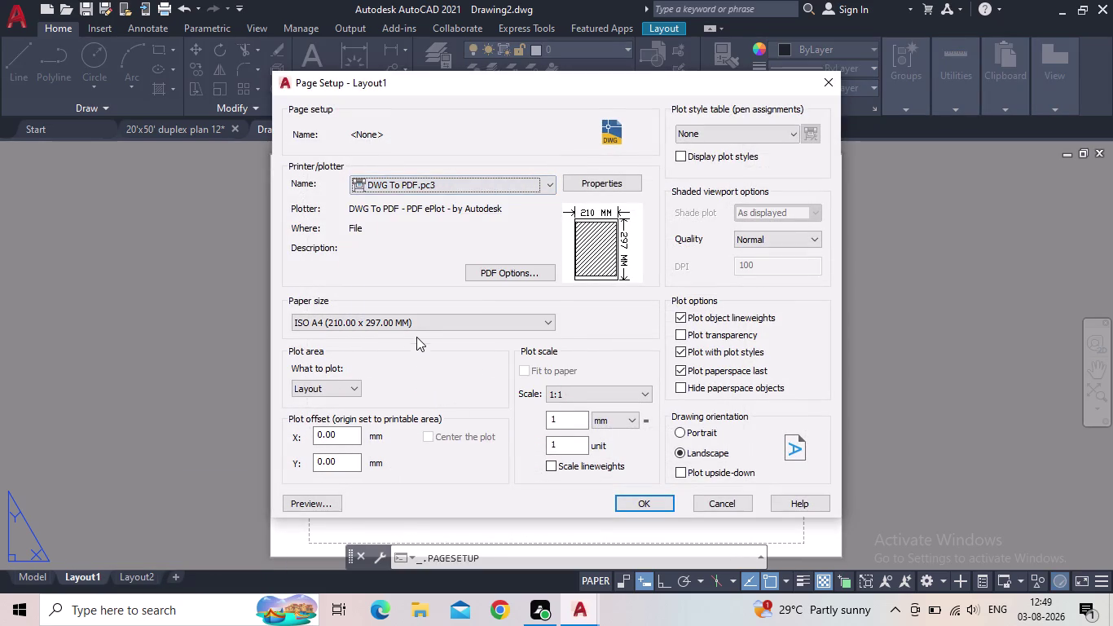
click(415, 332)
click(635, 497)
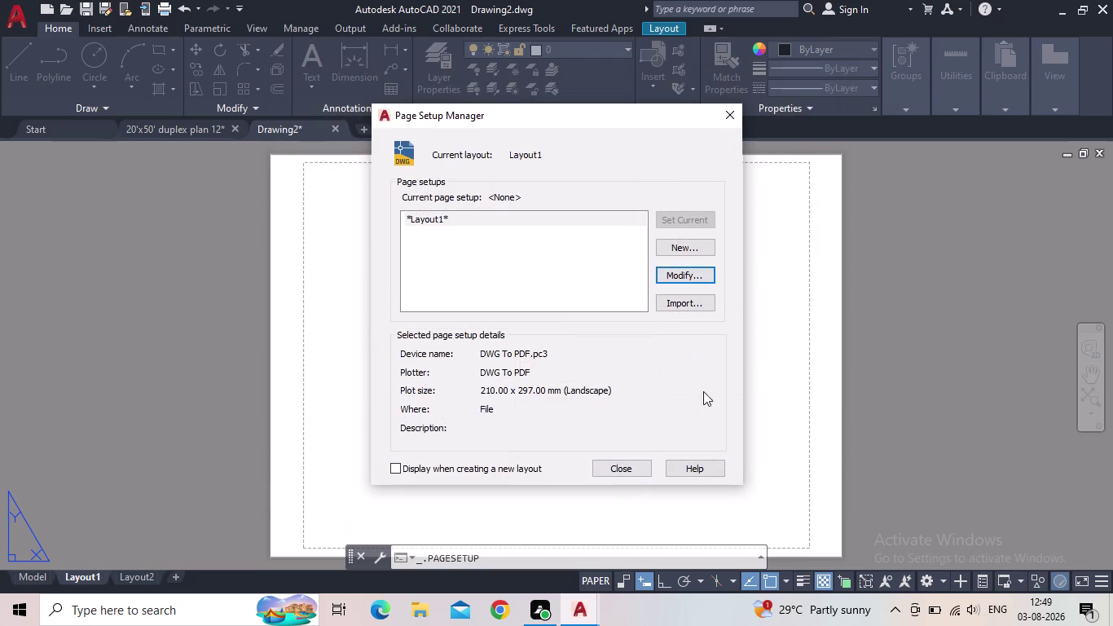
click(636, 460)
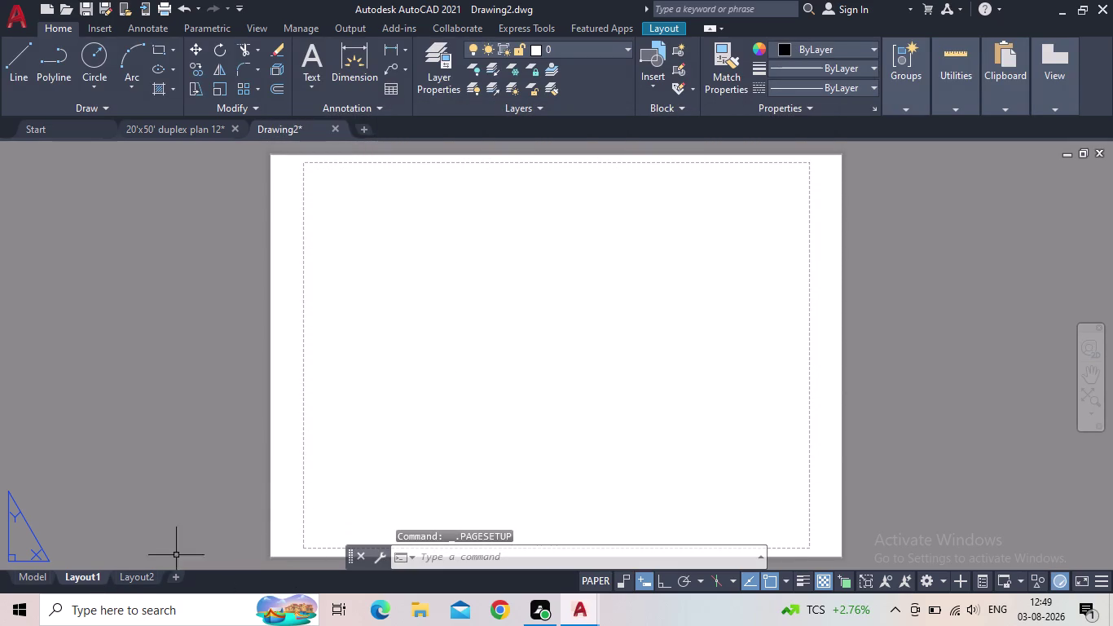
Close the recent Blocks palette opened by the IN command.
text(IN)
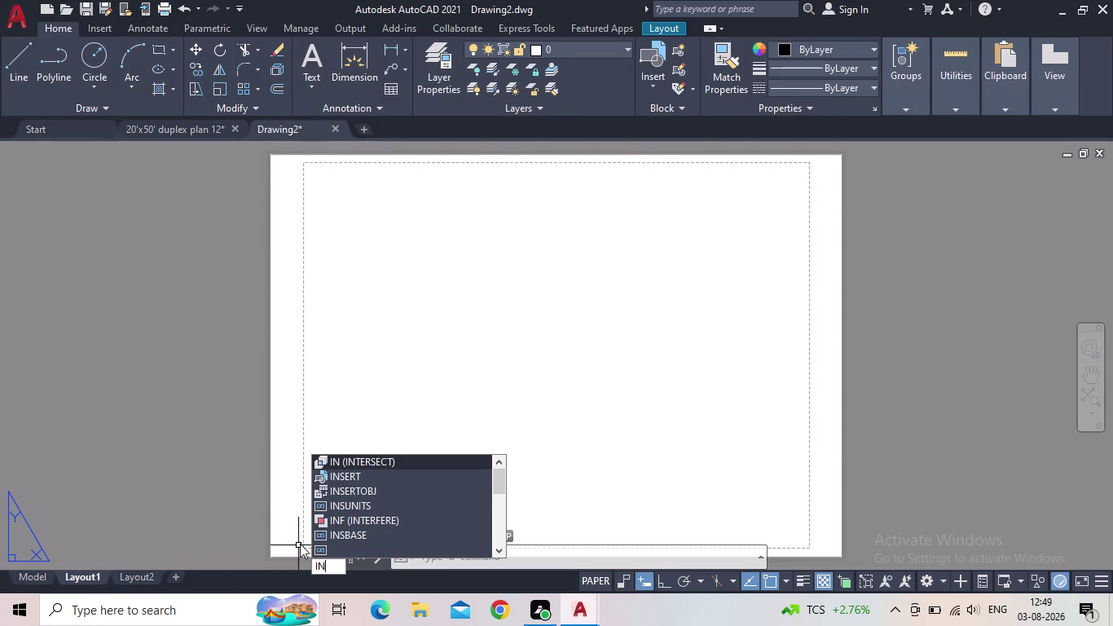
click(382, 474)
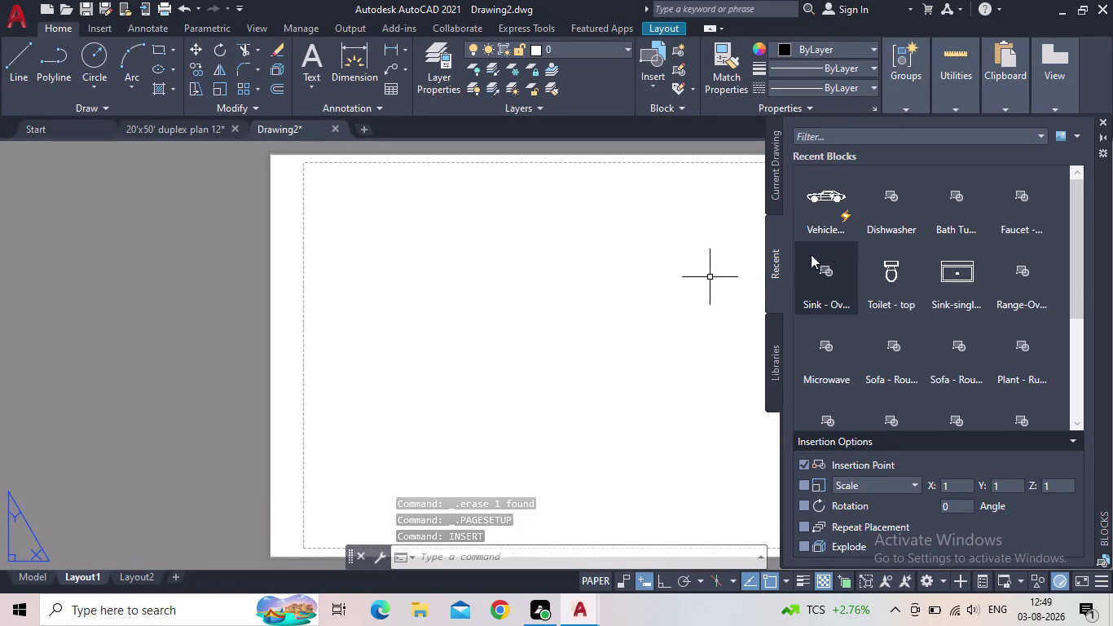
click(1100, 121)
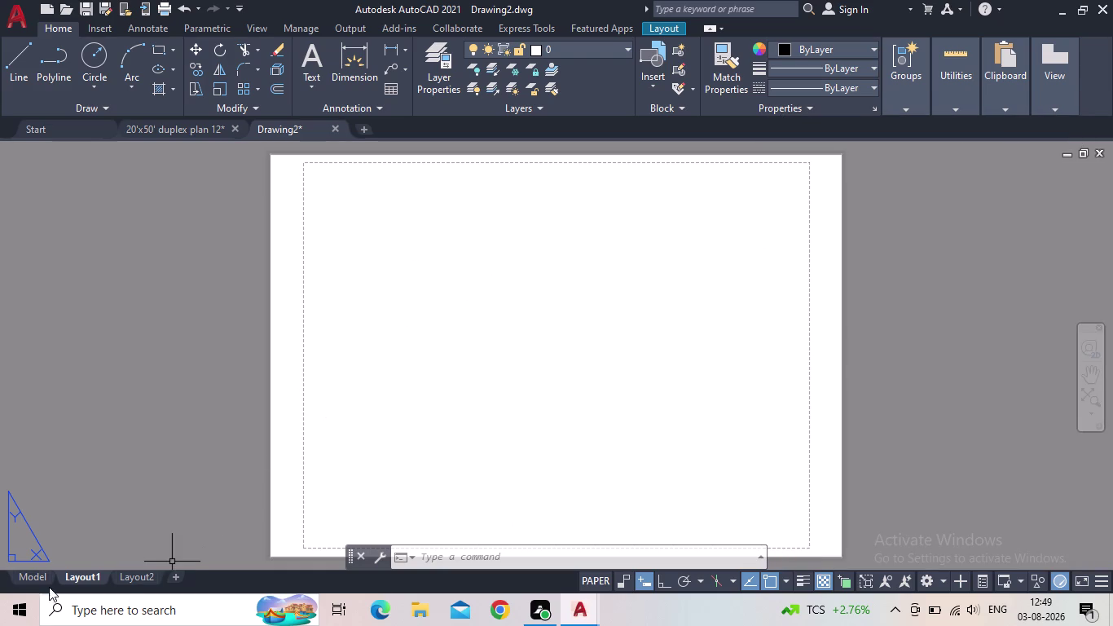
Return Drawing2 to model space and switch to the 20'x50' duplex plan 12 drawing.
click(37, 576)
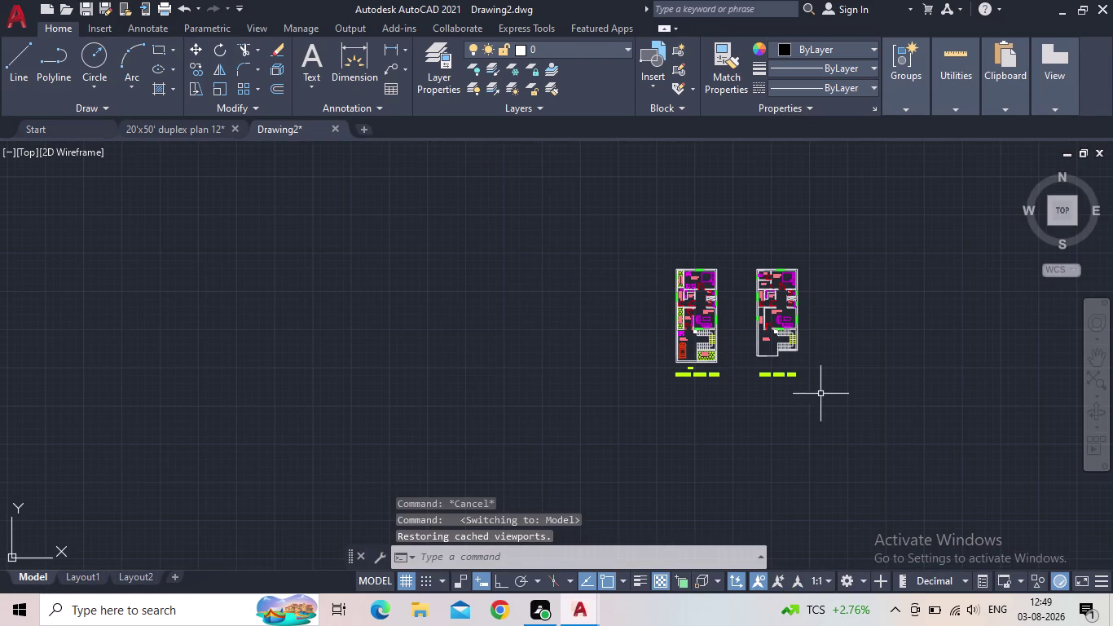
drag(842, 410, 831, 404)
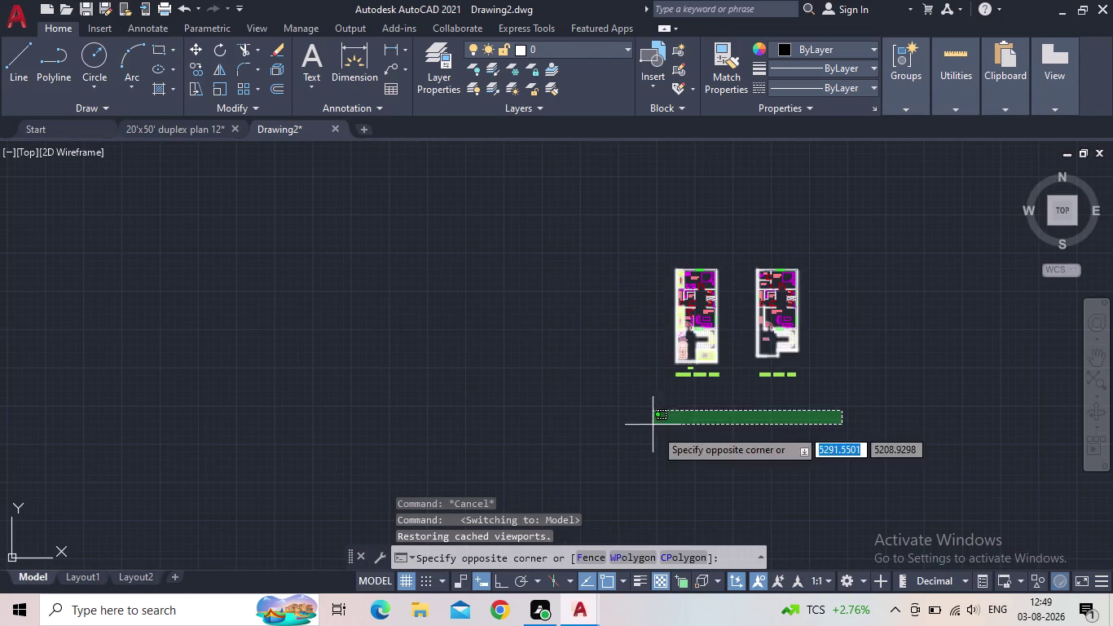
click(656, 431)
click(168, 116)
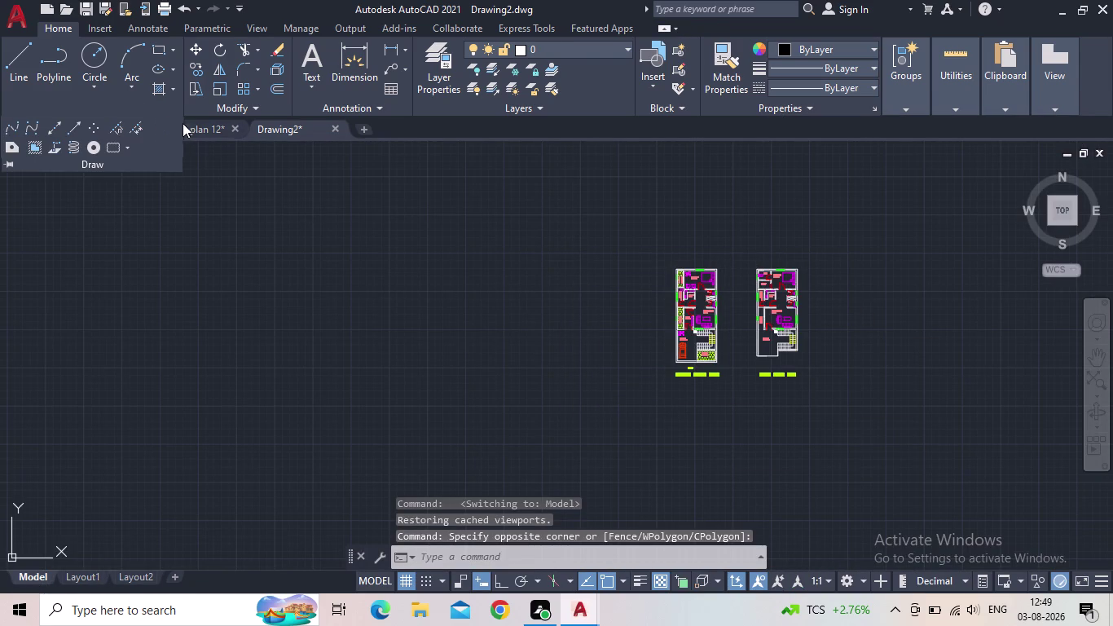
click(200, 126)
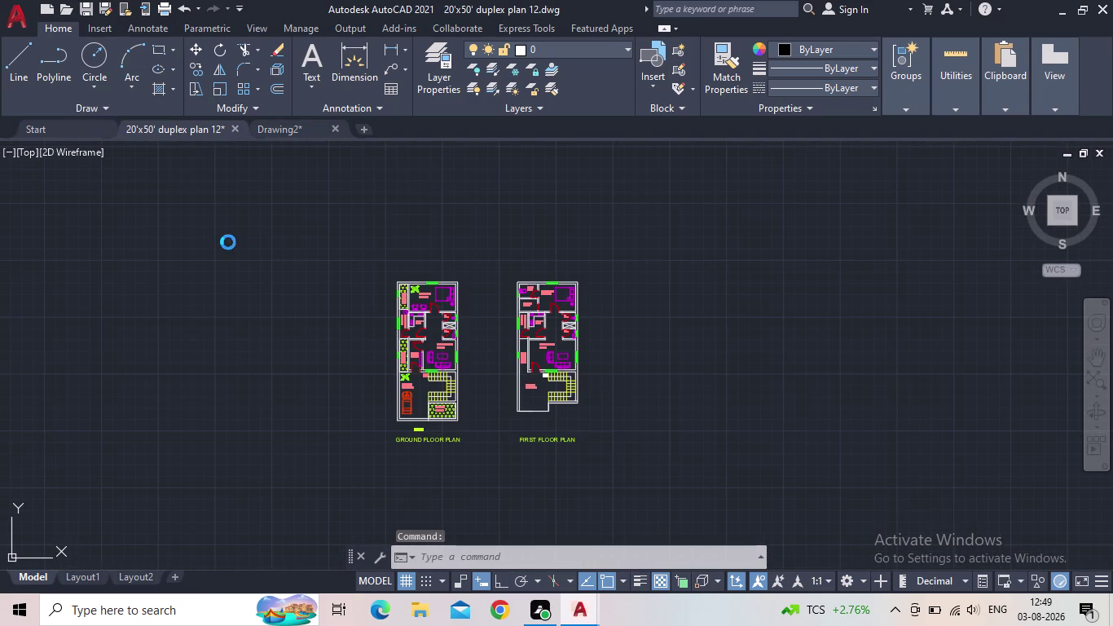
middle_drag(456, 413, 464, 380)
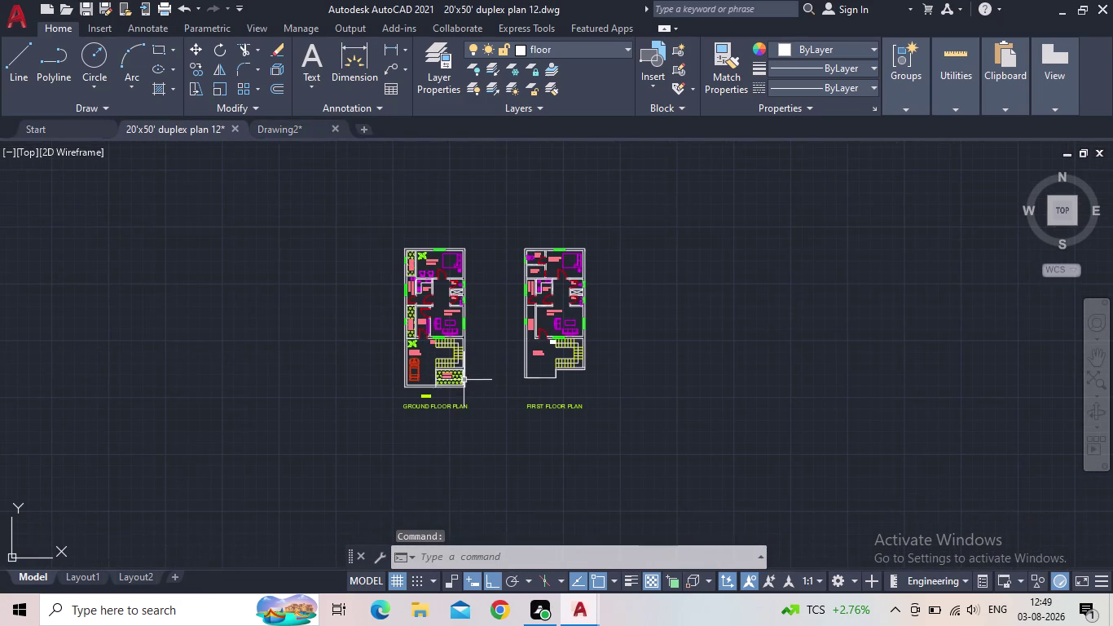
click(87, 10)
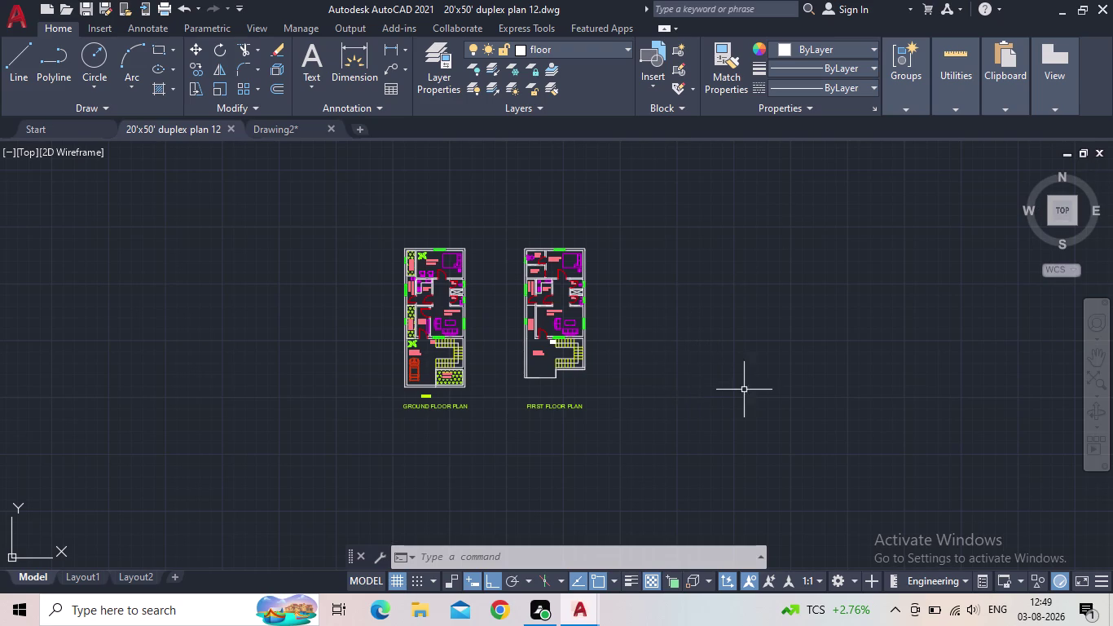
scroll(down, 3)
middle_drag(733, 385, 721, 358)
scroll(up, 3)
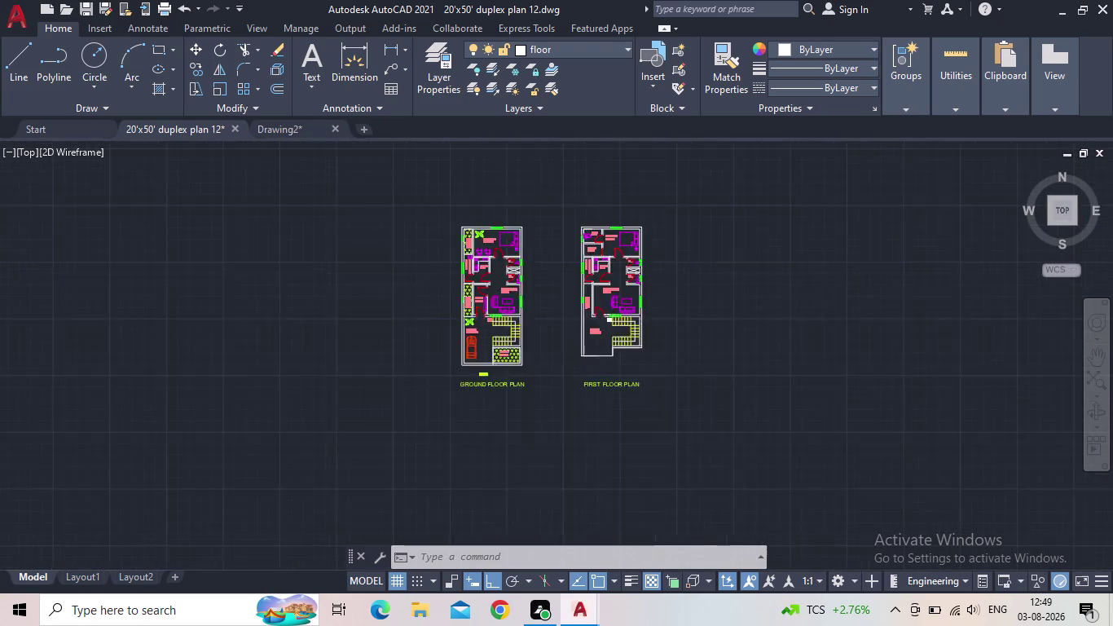
middle_drag(515, 331, 543, 442)
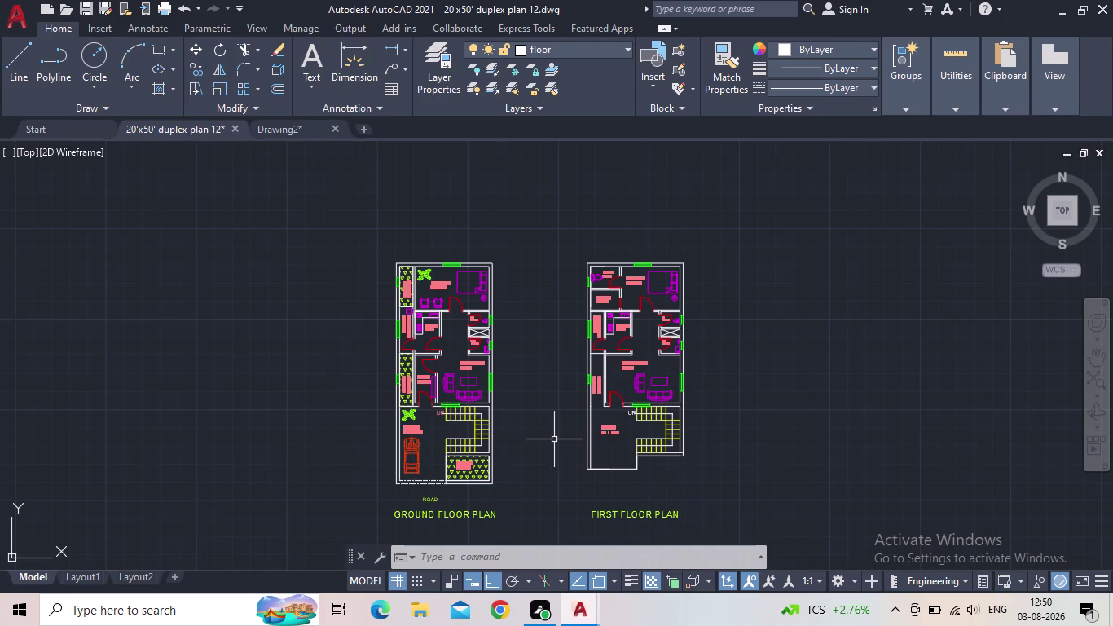
scroll(down, 3)
middle_drag(568, 432, 605, 385)
middle_click(606, 381)
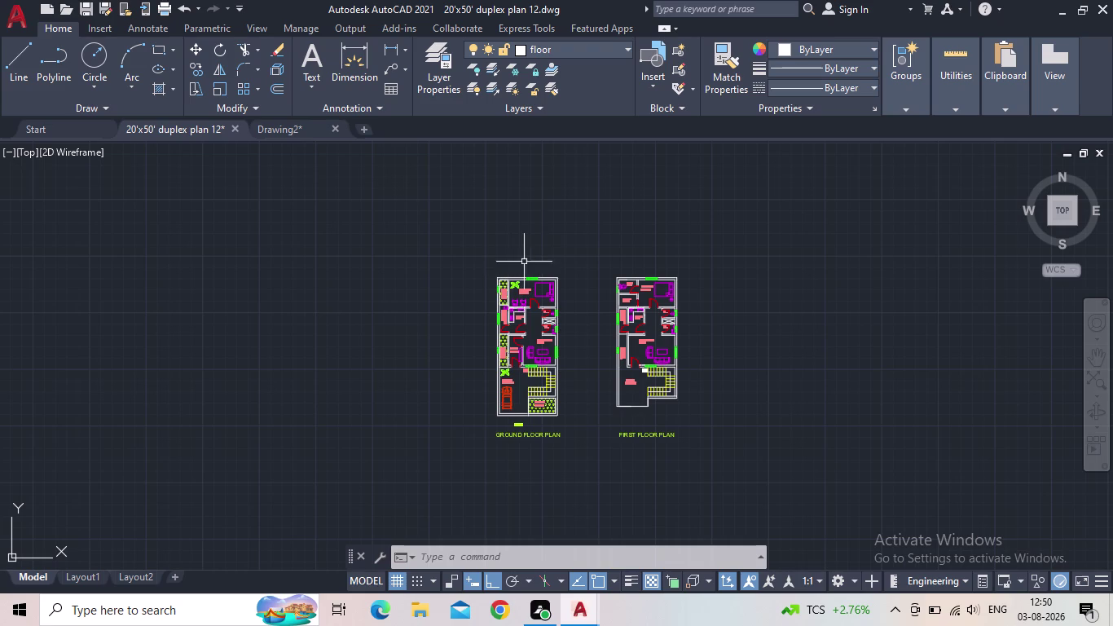
scroll(down, 3)
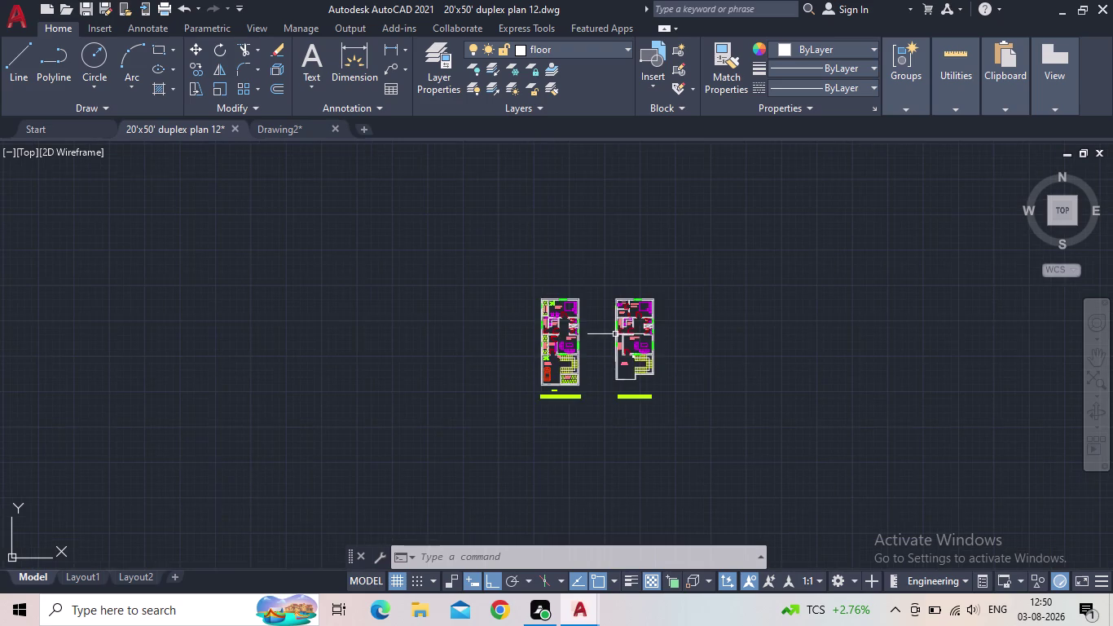
middle_click(621, 360)
scroll(up, 3)
middle_drag(647, 366, 632, 466)
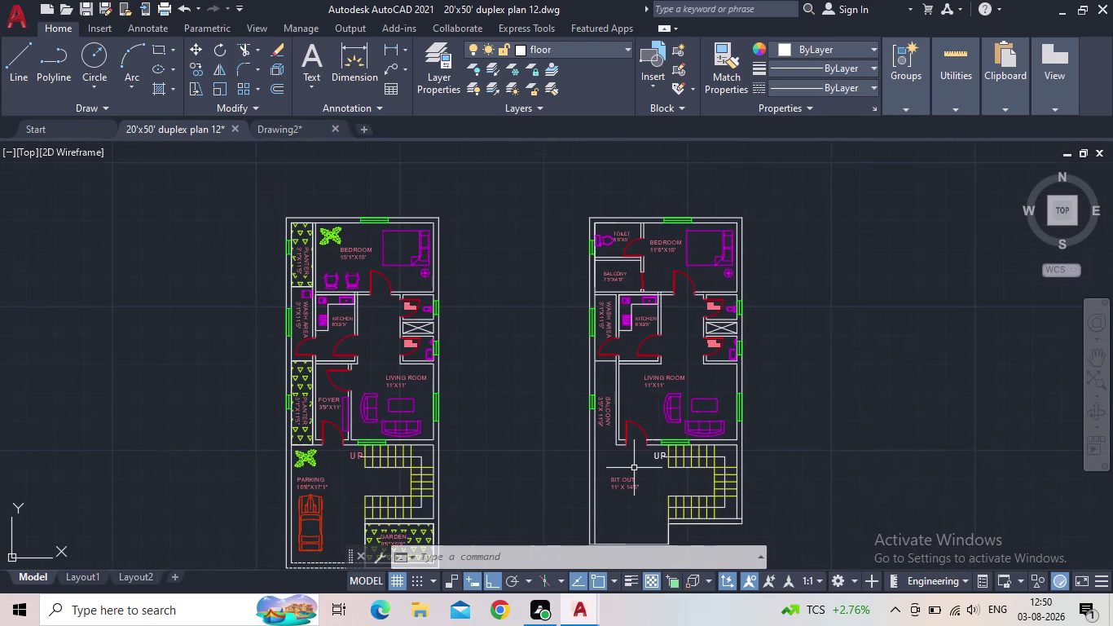
scroll(down, 3)
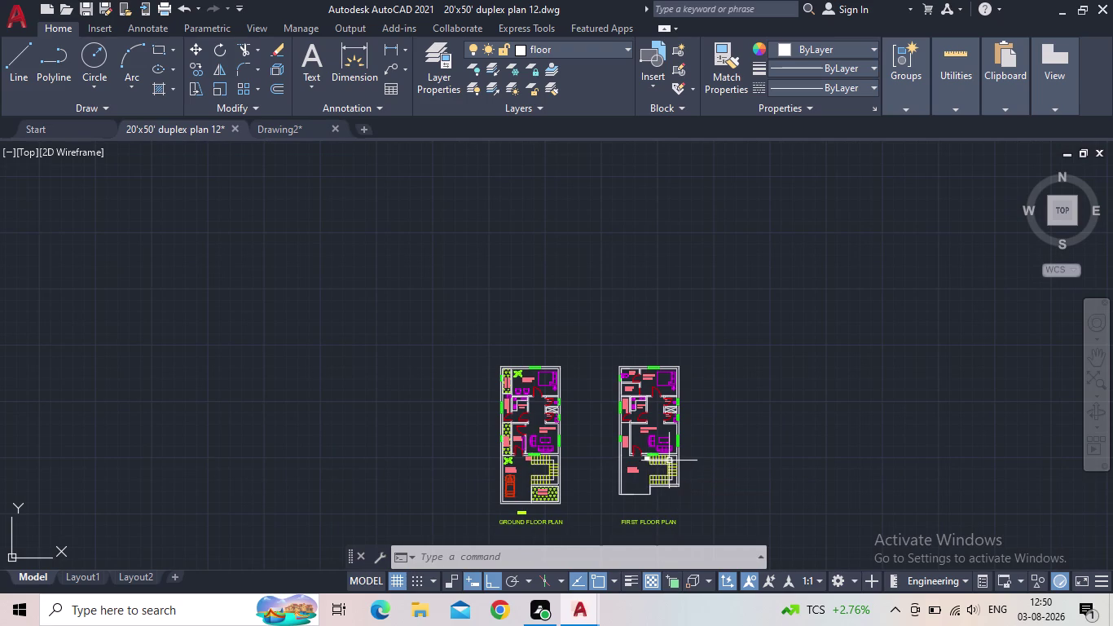
middle_drag(608, 488, 651, 475)
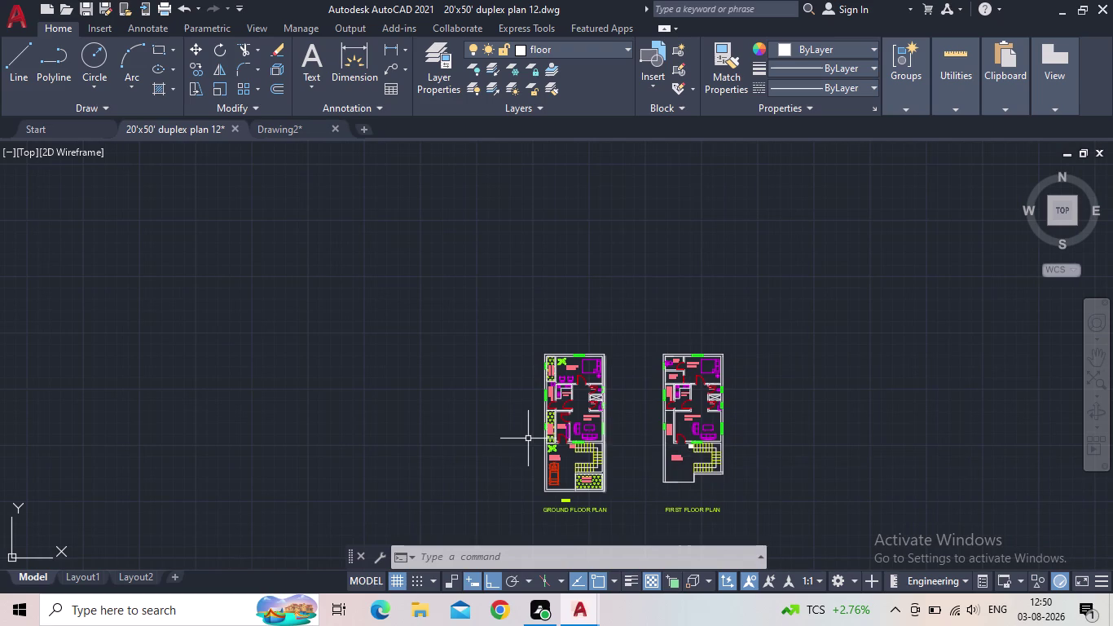
scroll(up, 3)
middle_drag(856, 397, 672, 413)
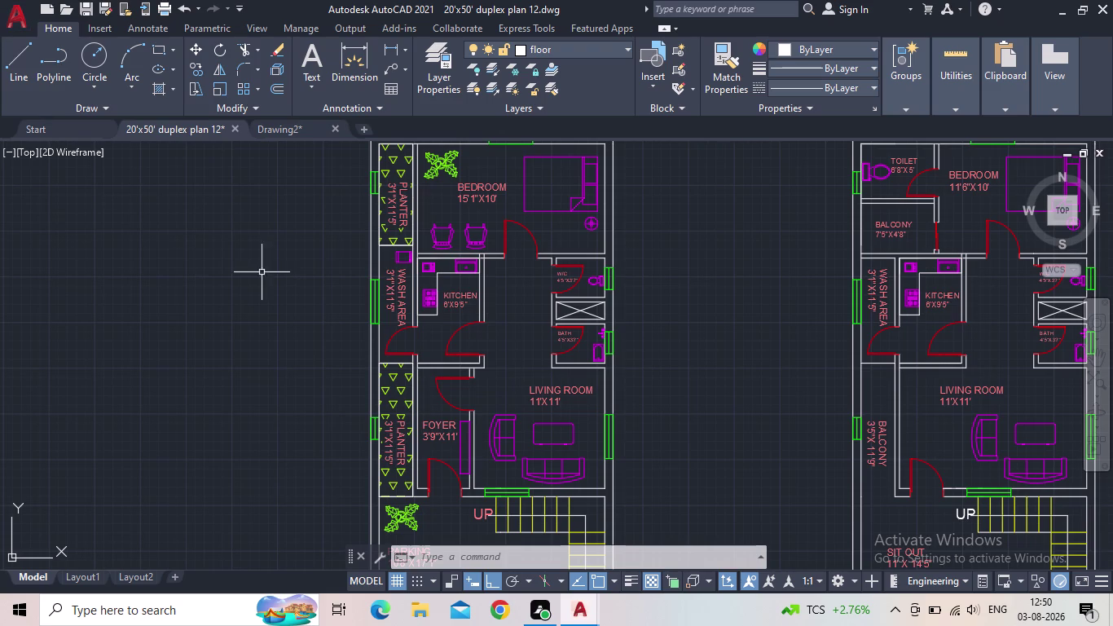
middle_drag(305, 267, 250, 348)
scroll(up, 3)
scroll(down, 3)
middle_drag(567, 359, 537, 335)
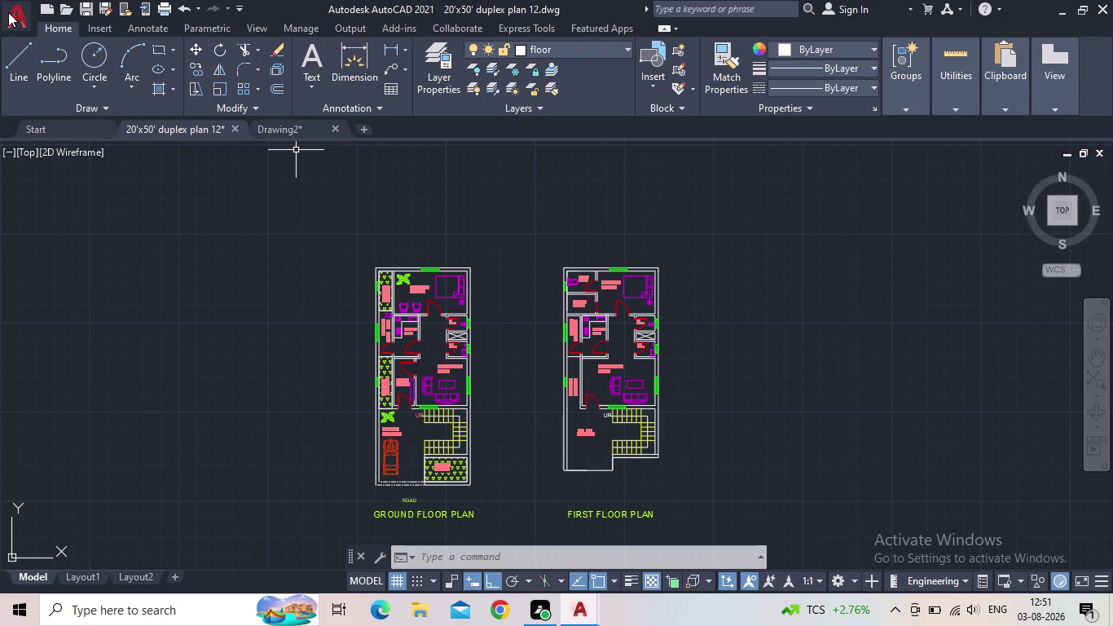
click(14, 18)
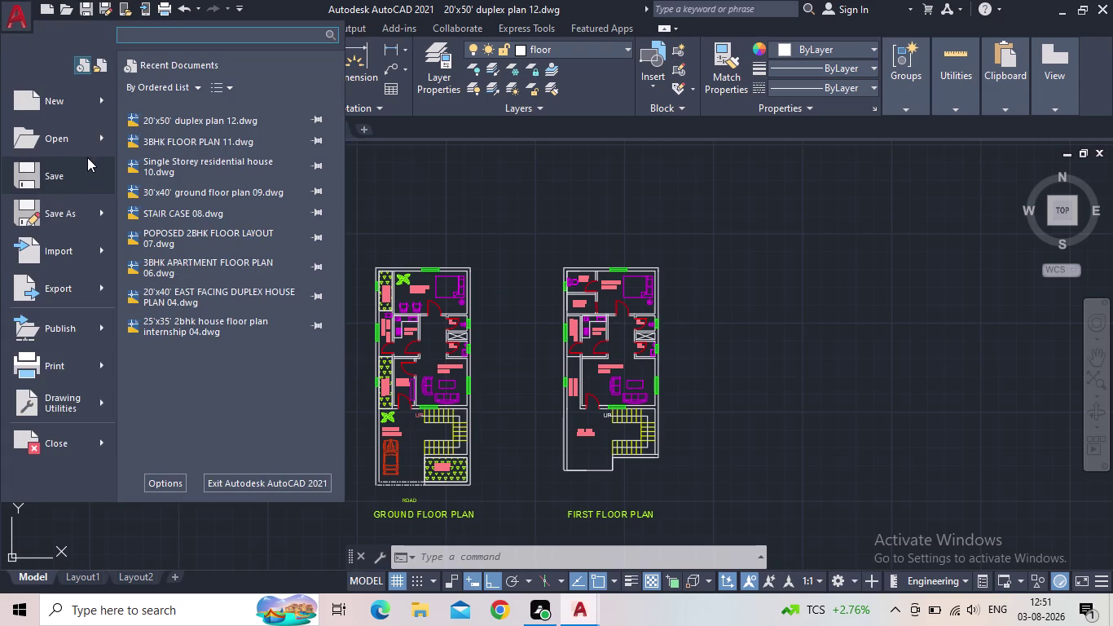
Export the plans as '20'x50' duplex plan 12.pdf', then begin quitting AutoCAD.
click(102, 283)
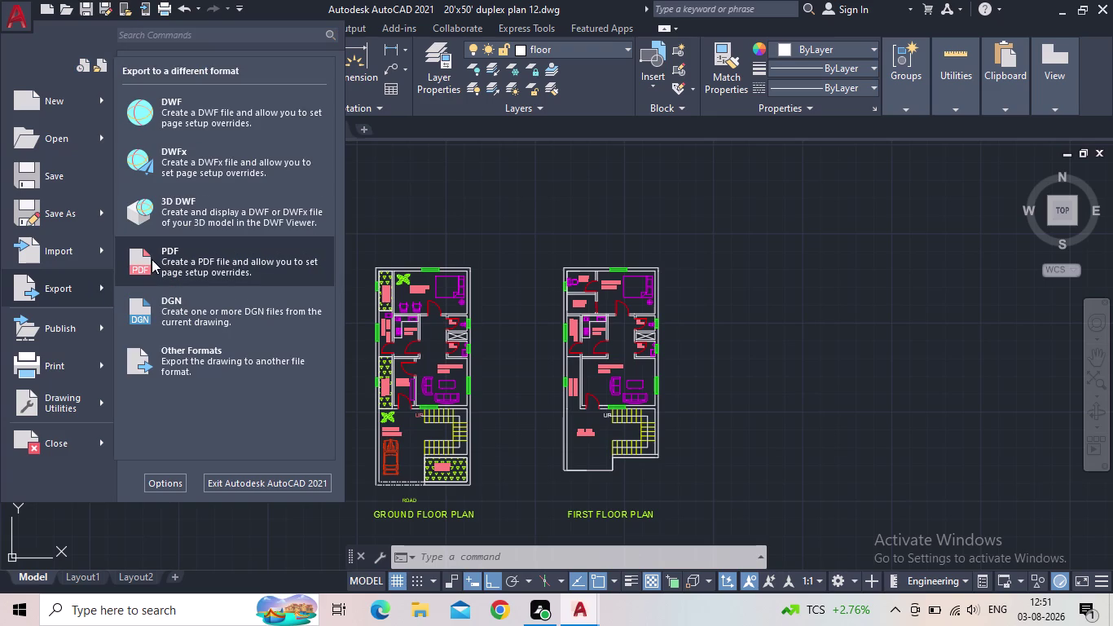
click(152, 259)
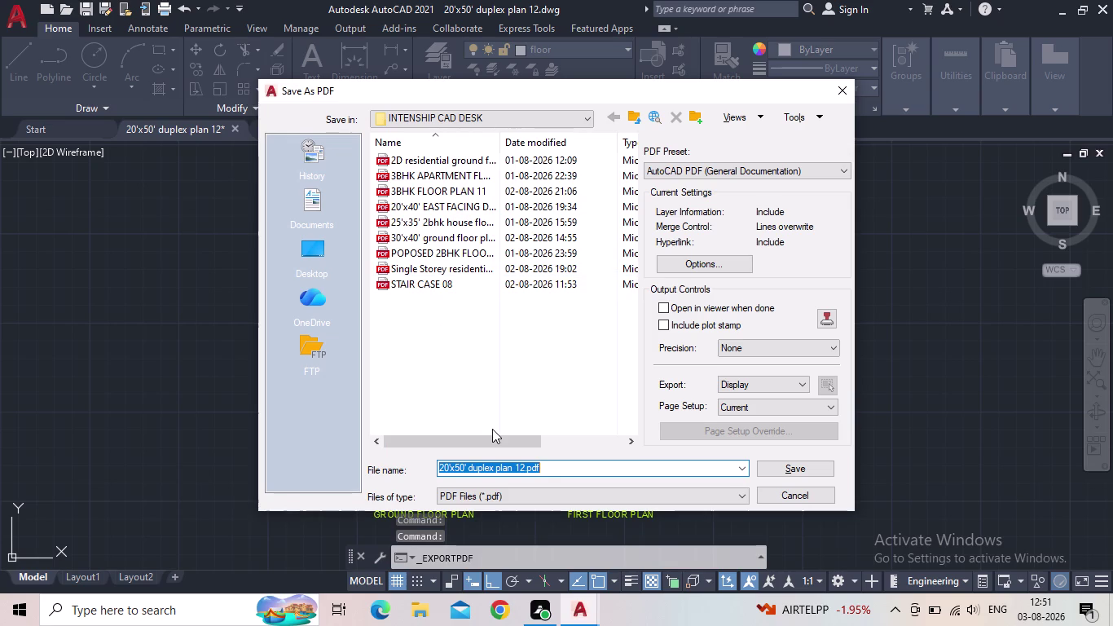
click(810, 470)
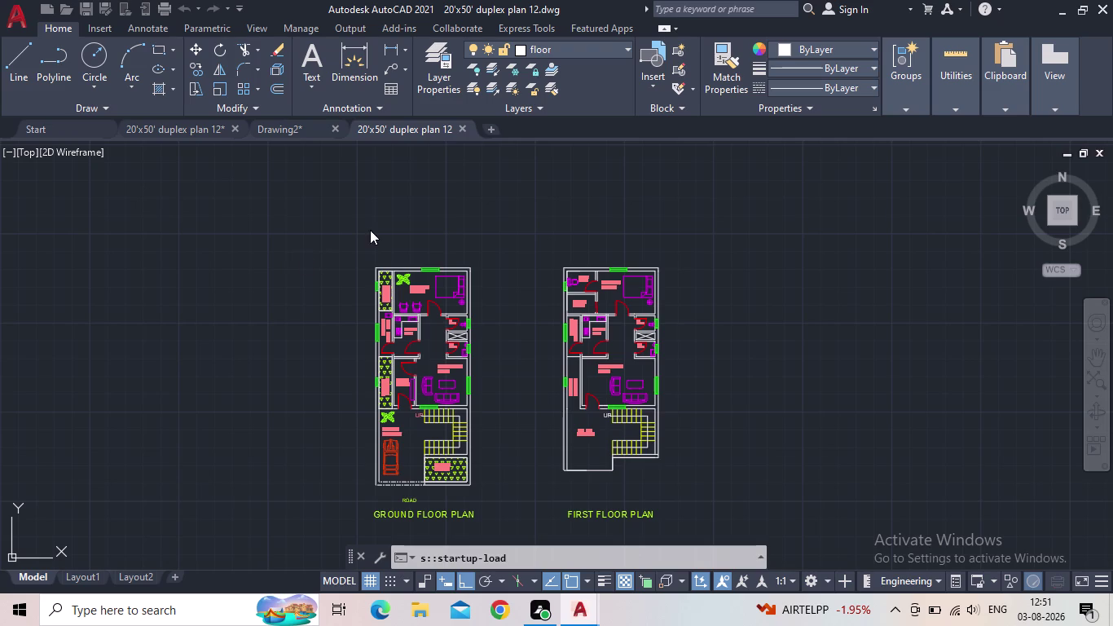
click(1099, 10)
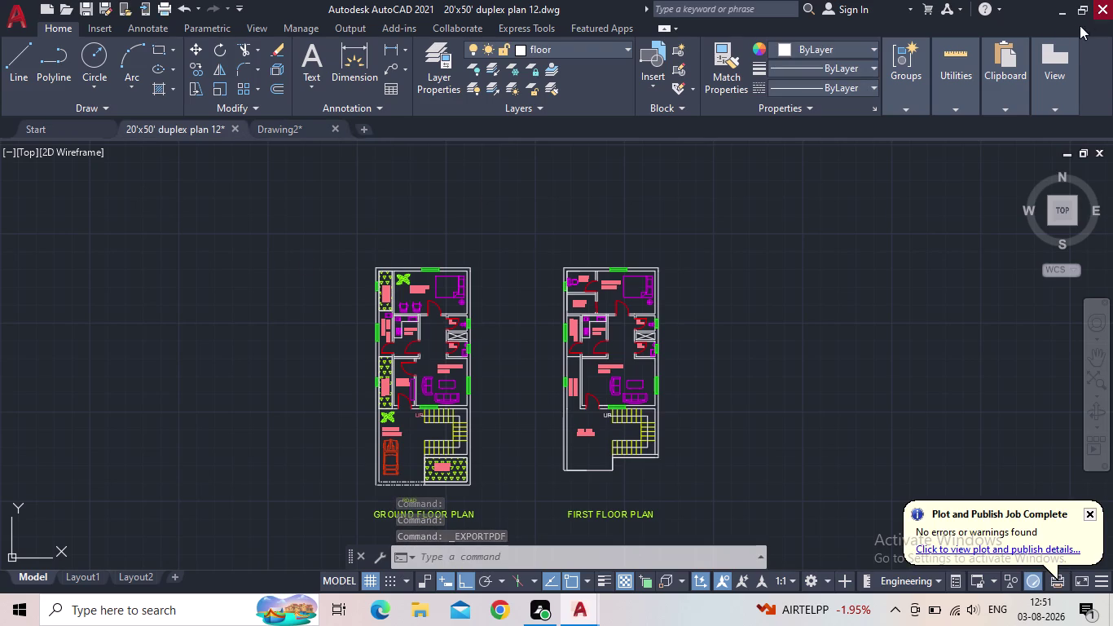
click(522, 333)
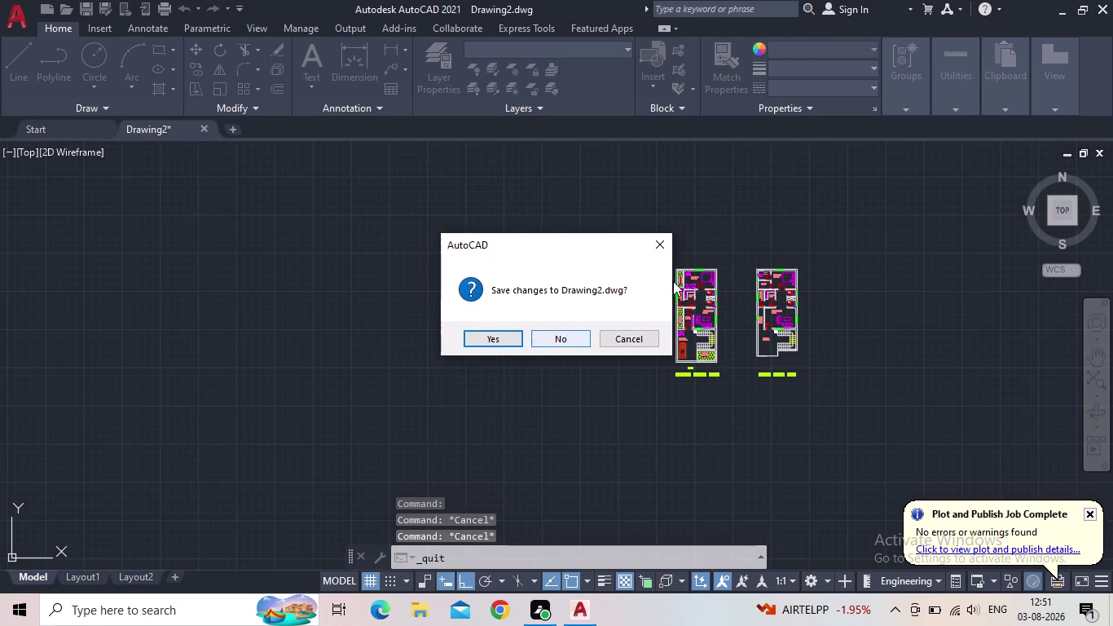
Cancel the Drawing2 save prompt, retry quitting, and choose No to discard changes.
click(663, 248)
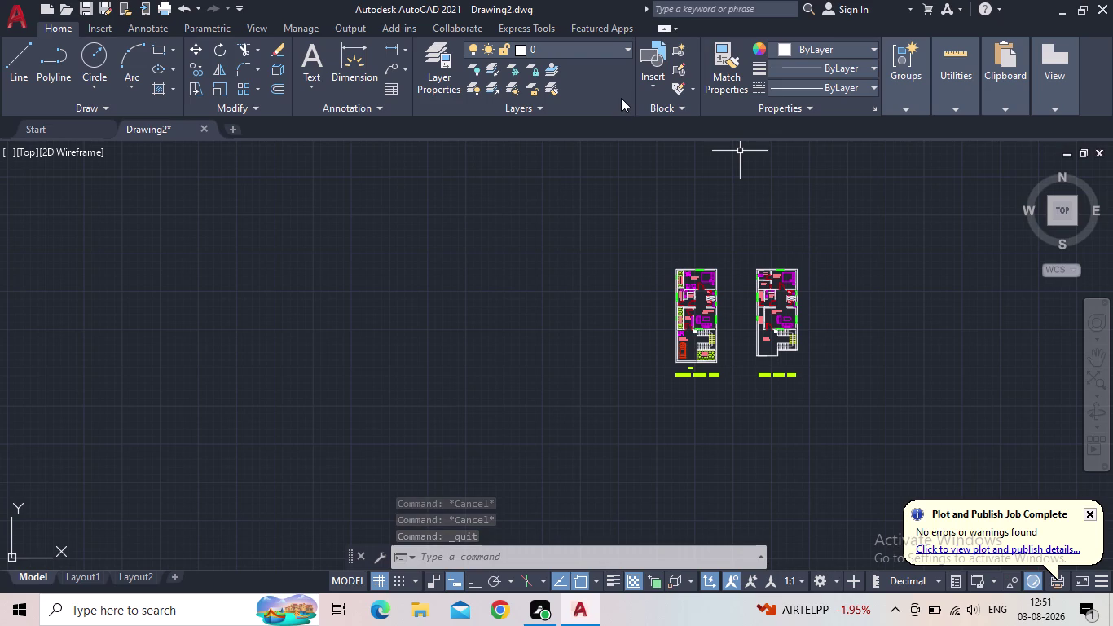
click(1112, 5)
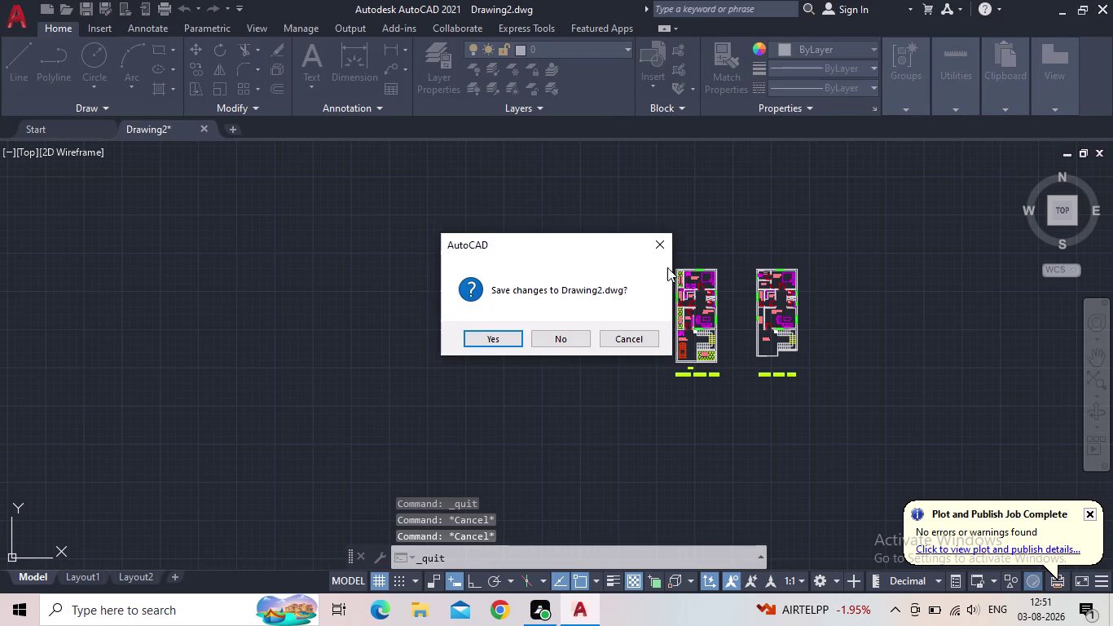
click(557, 345)
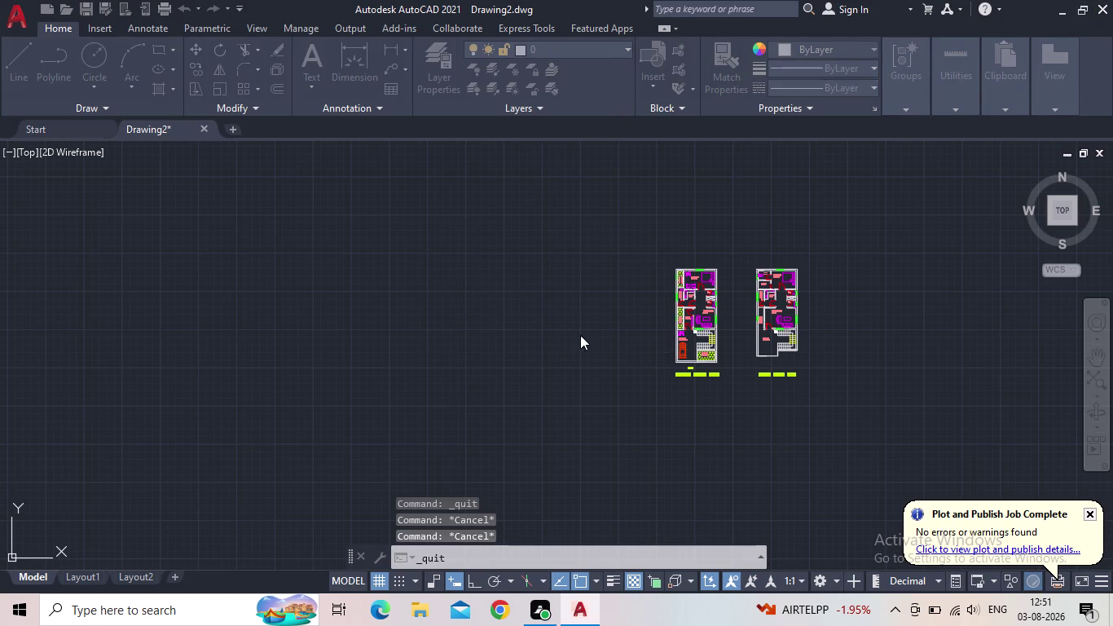